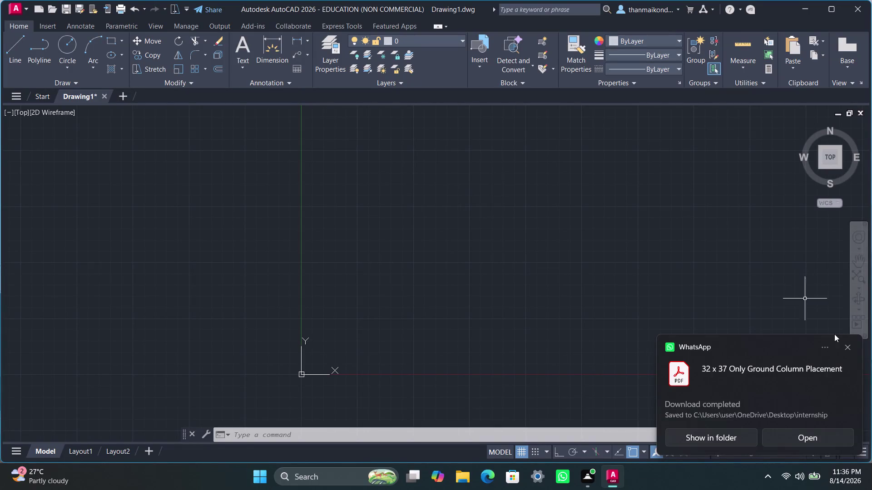
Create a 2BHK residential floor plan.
Dismiss the WhatsApp download notification and begin typing the LINE command.
click(848, 351)
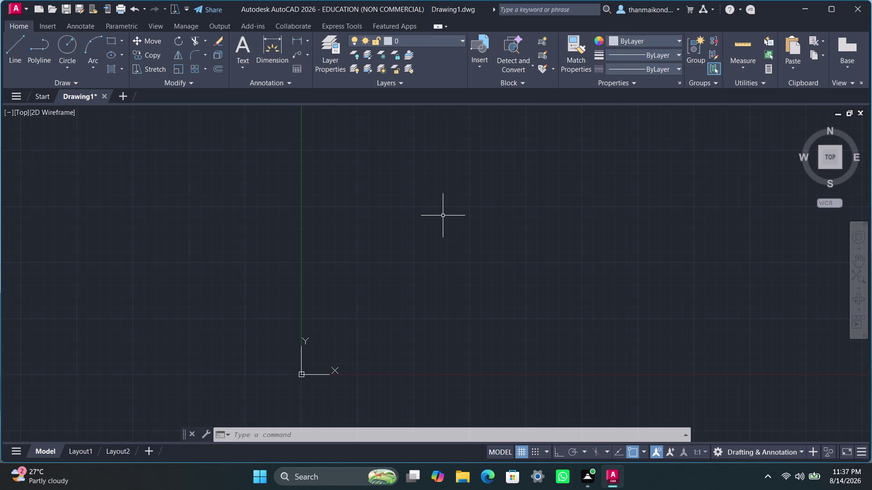
key(l)
click(424, 160)
click(424, 153)
text(li)
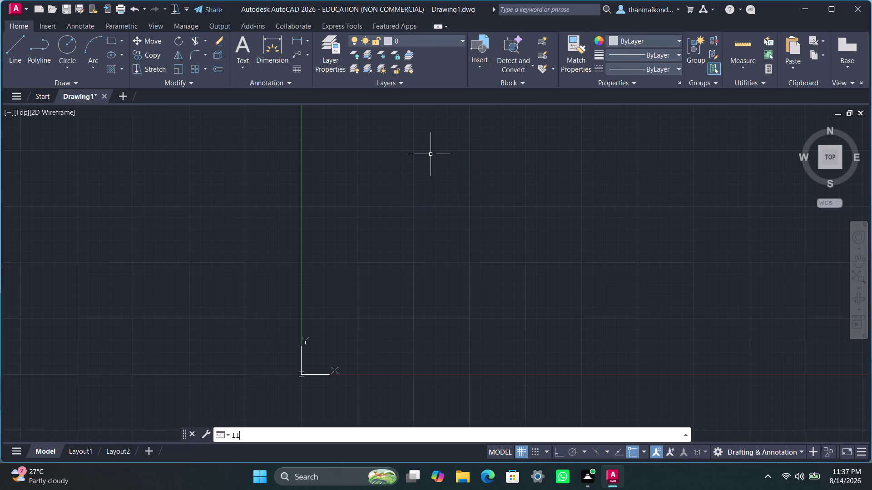
text(ne)
key(Return)
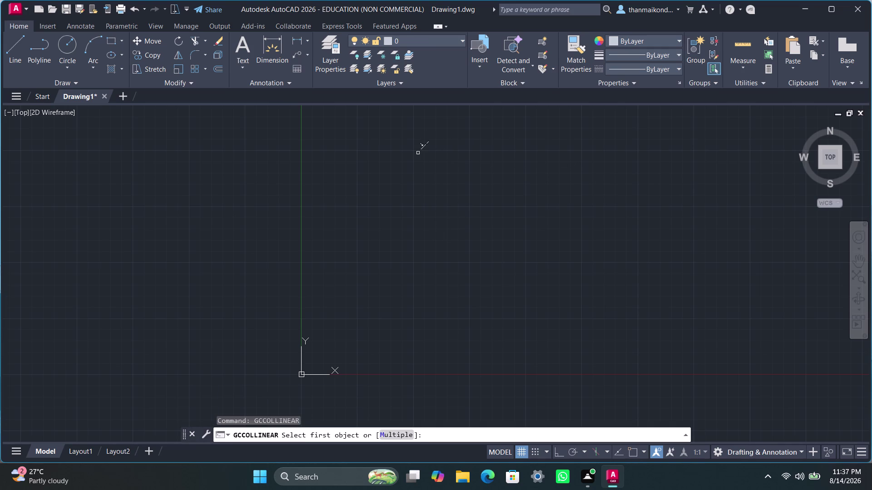
click(417, 153)
key(space)
key(space)
key(Escape)
key(Escape)
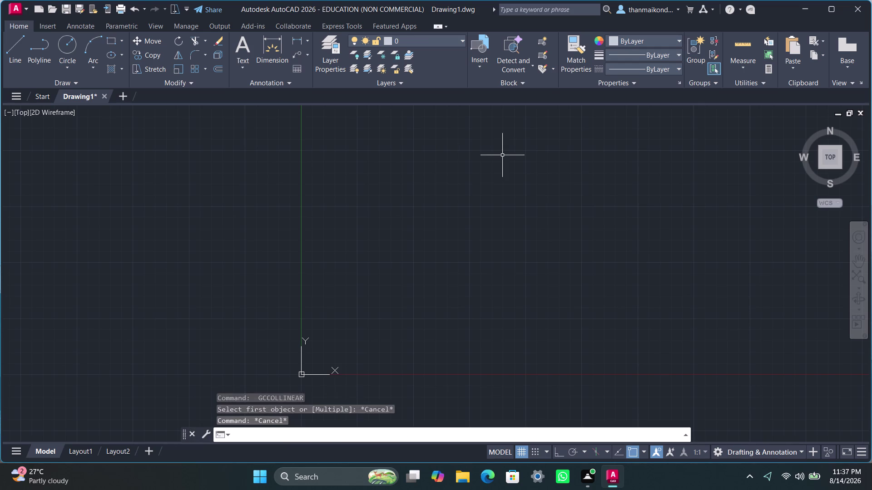
key(Escape)
key(Escape)
key(Escape)
text(lin)
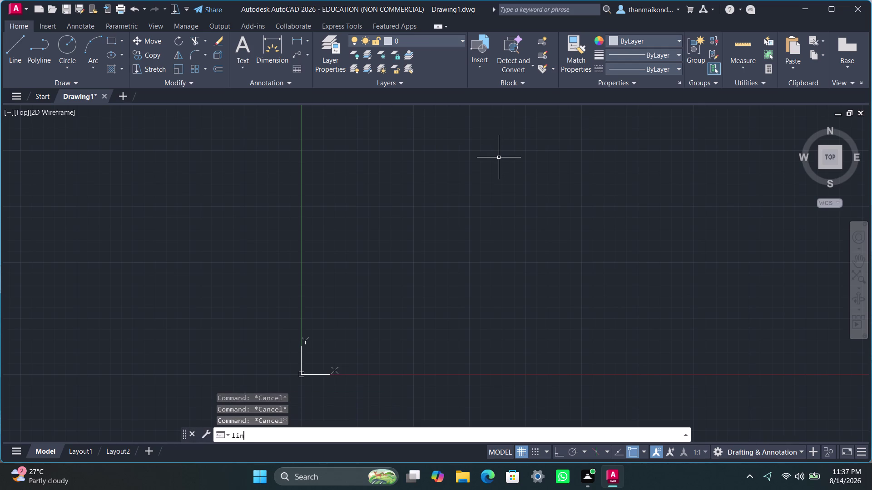
text(e)
key(Return)
click(481, 154)
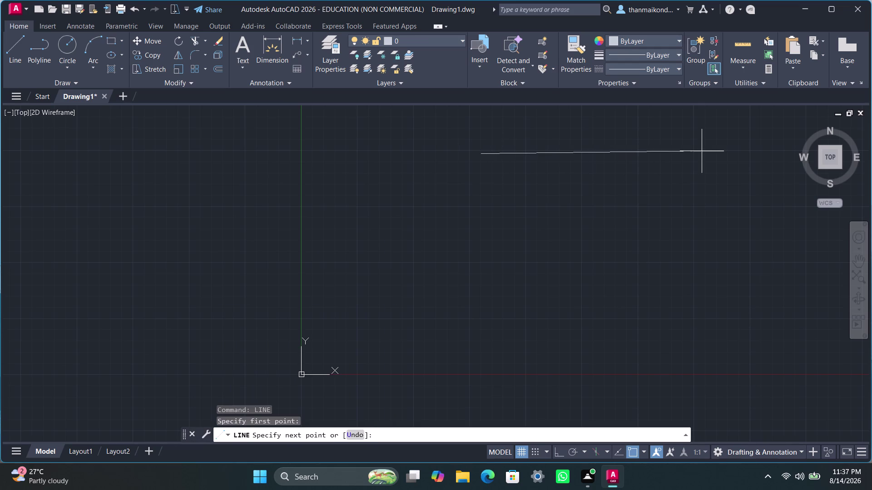
click(559, 451)
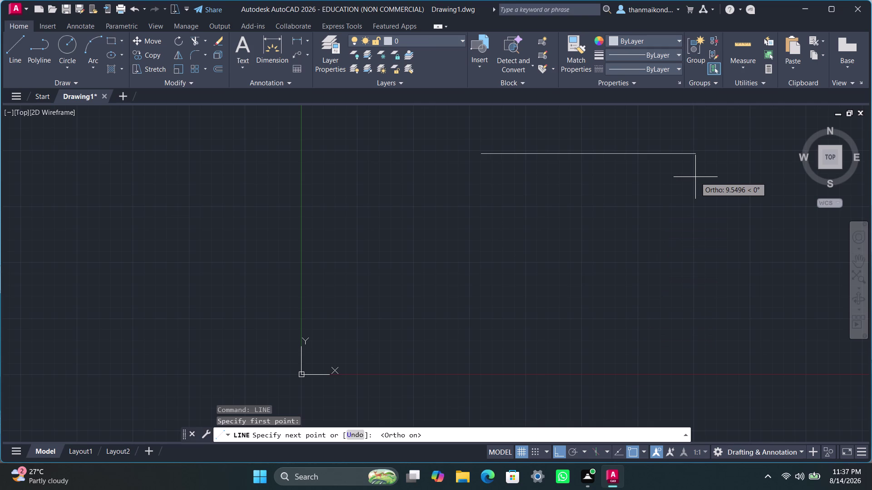
text(37)
key(apostrophe)
key(Return)
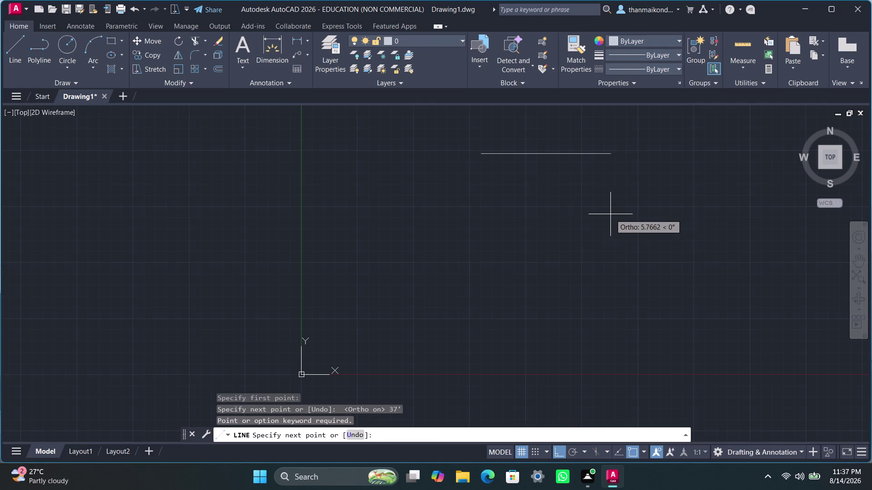
key(Escape)
key(Escape)
key(Escape)
key(Escape)
key(Escape)
text(un)
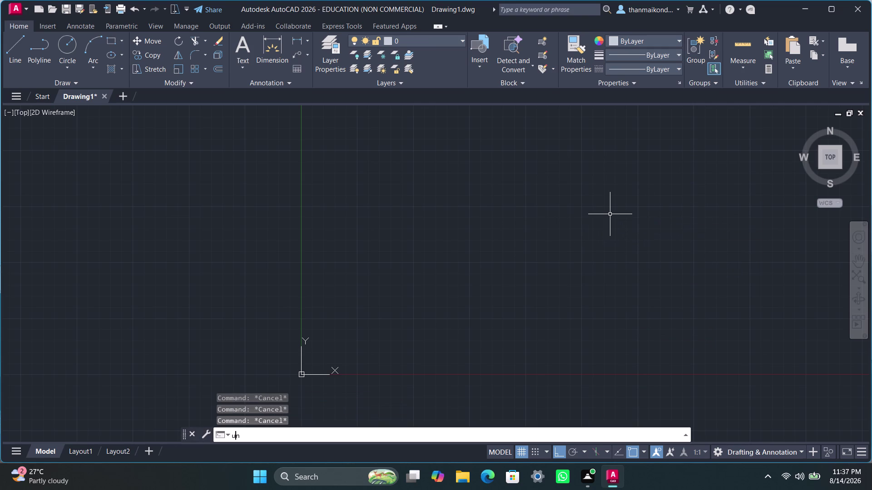
text(it)
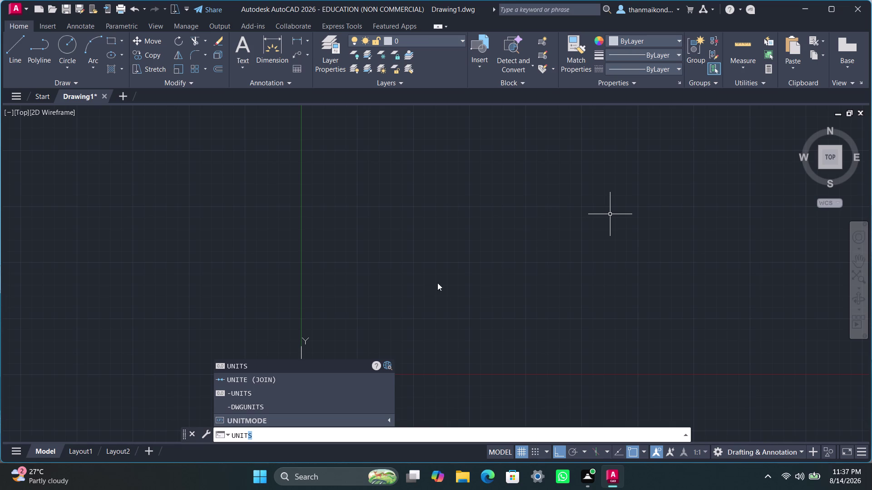
In Drawing Units, set length type to Architectural with 0'-0" precision.
click(258, 367)
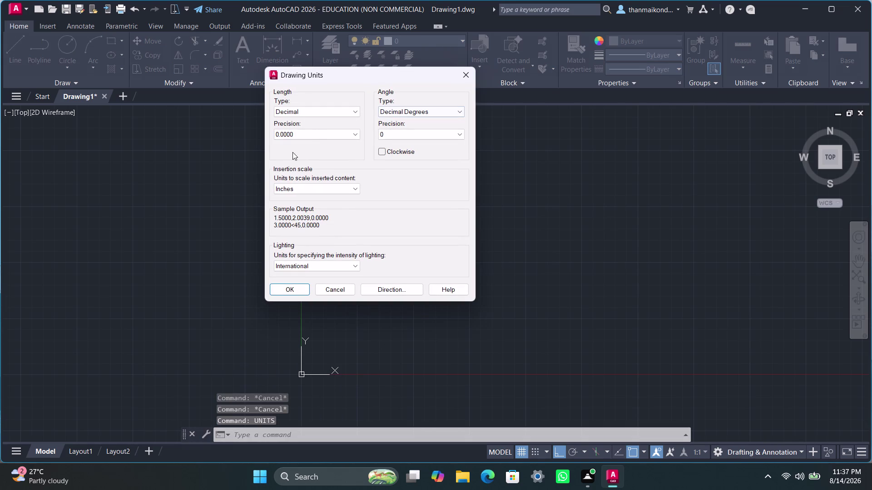
click(339, 112)
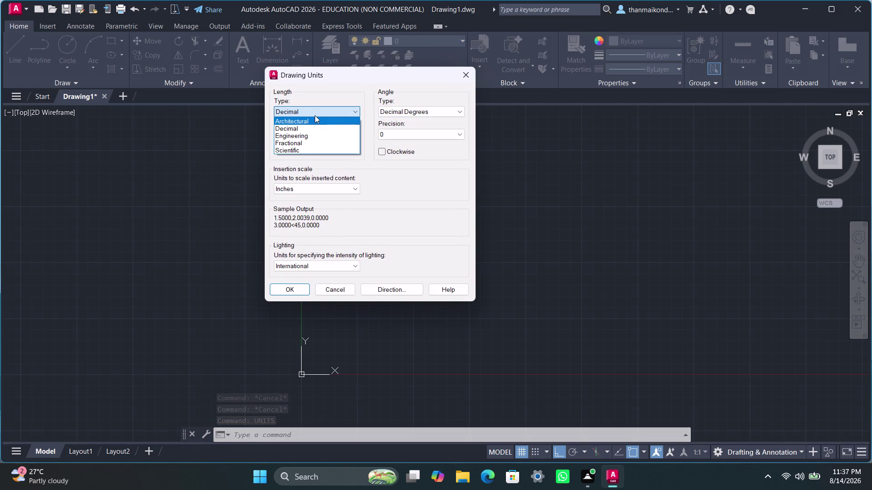
click(316, 121)
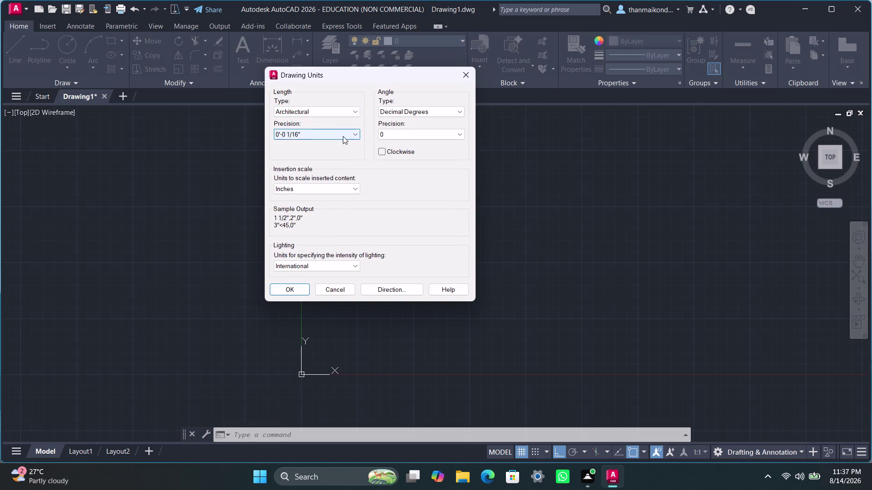
click(346, 132)
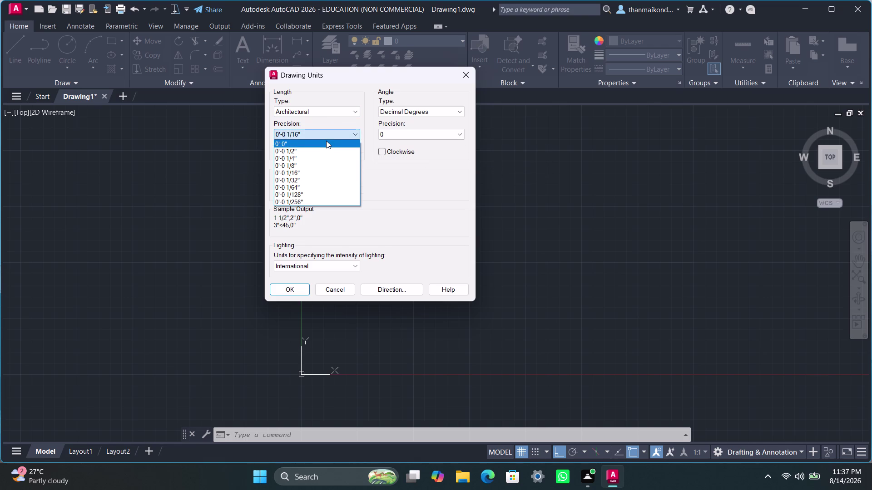
click(326, 140)
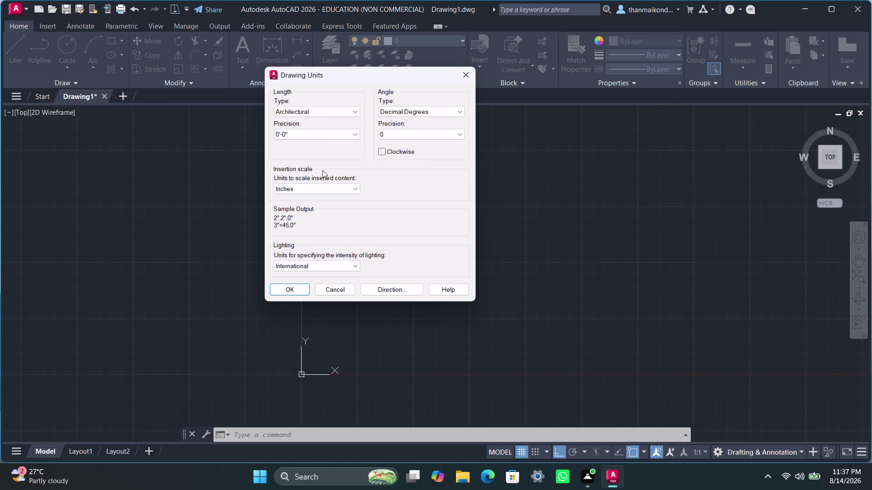
click(341, 113)
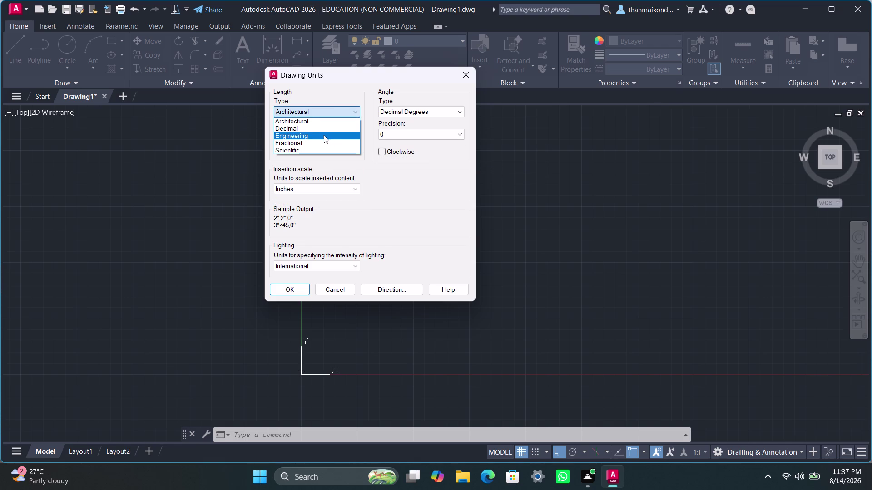
click(323, 135)
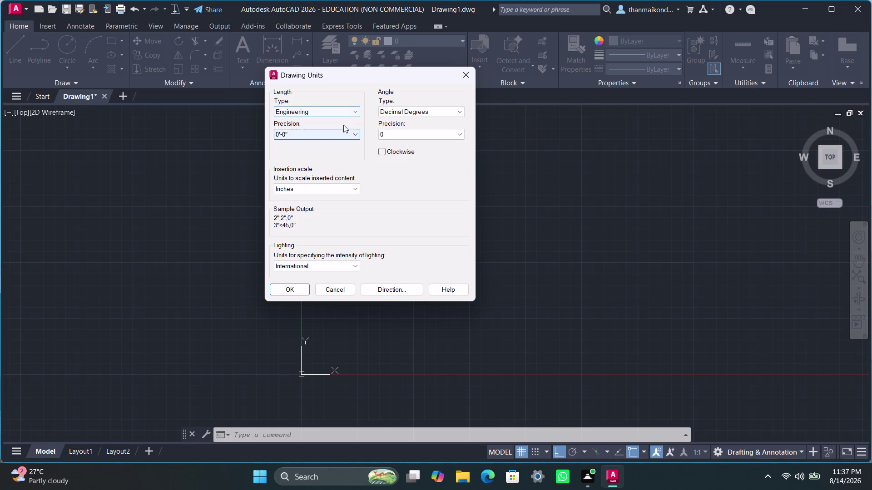
click(346, 115)
click(331, 122)
click(346, 191)
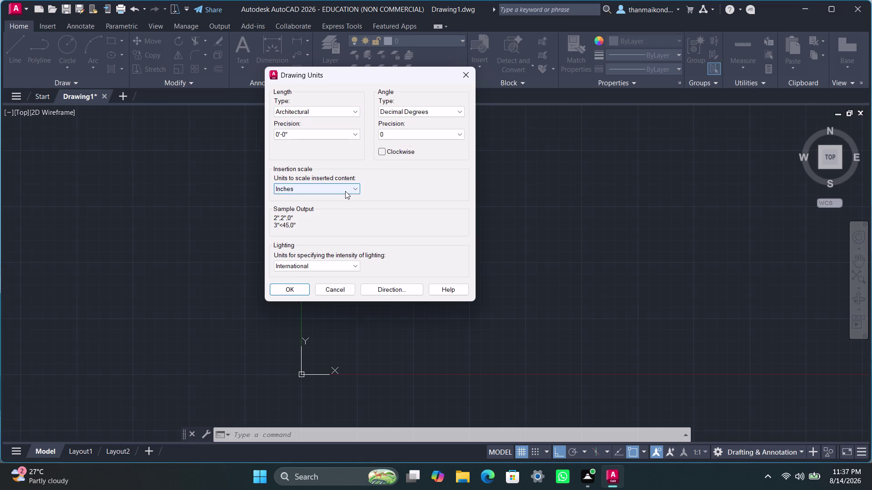
Set insertion scale to Feet and angle precision to 0.0, then apply and confirm.
click(330, 213)
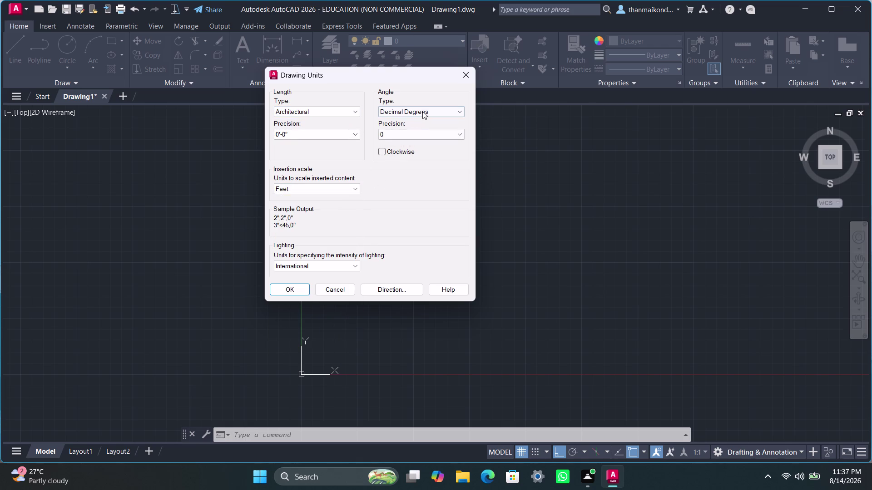
click(422, 111)
click(422, 111)
click(425, 134)
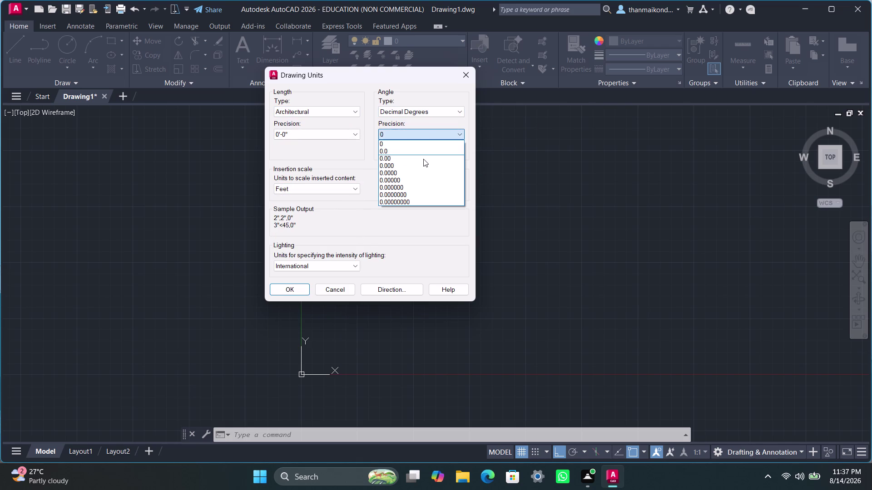
click(421, 154)
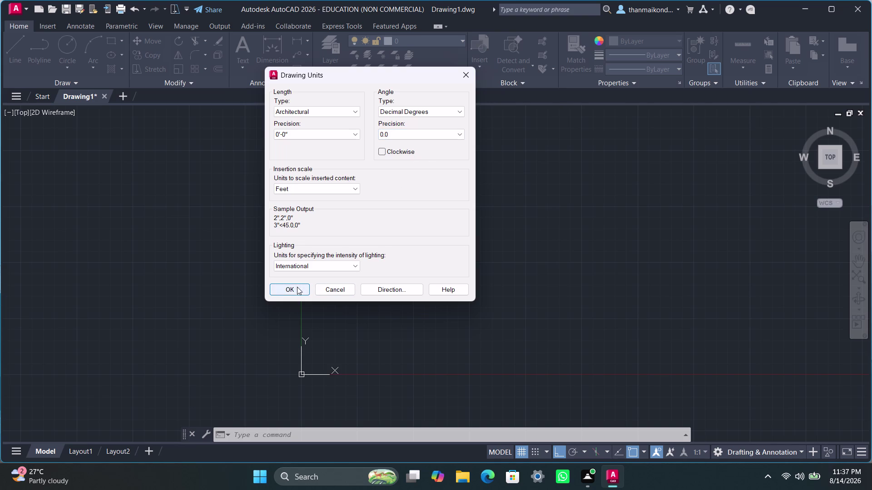
click(296, 288)
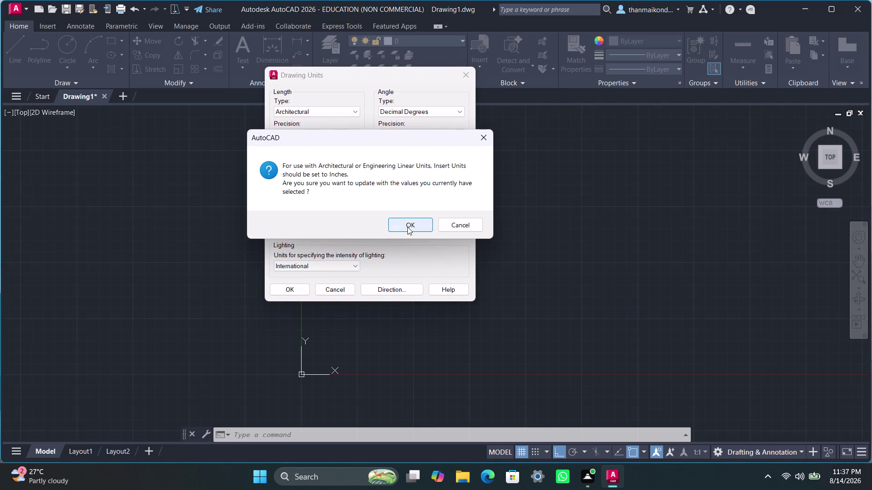
click(407, 227)
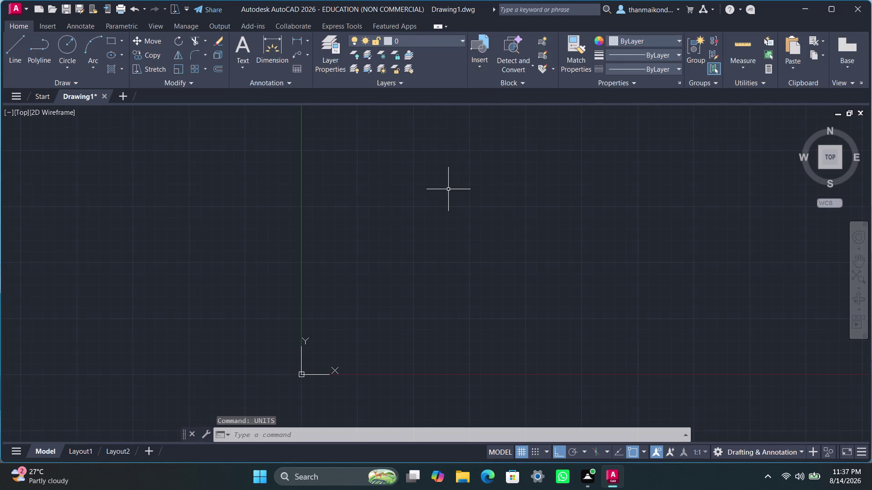
Draw a 37 ft horizontal line from a picked start point.
key(l)
key(i)
text(ne)
key(Return)
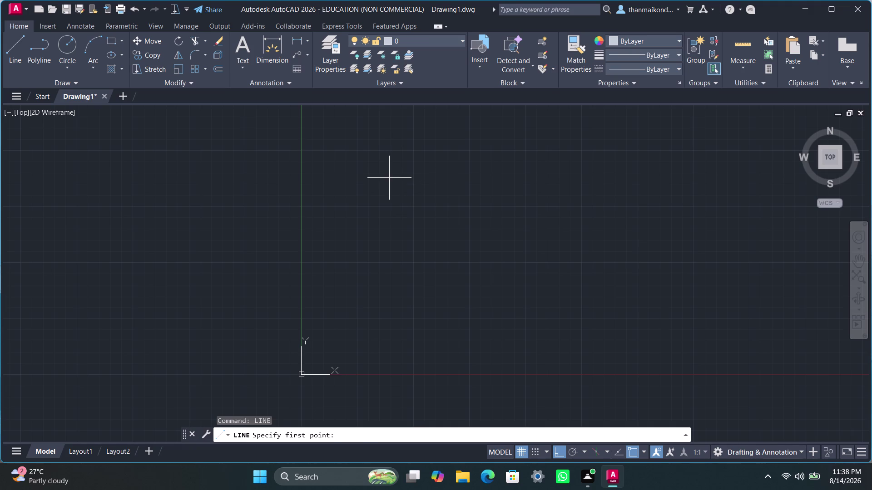
click(389, 178)
text(3)
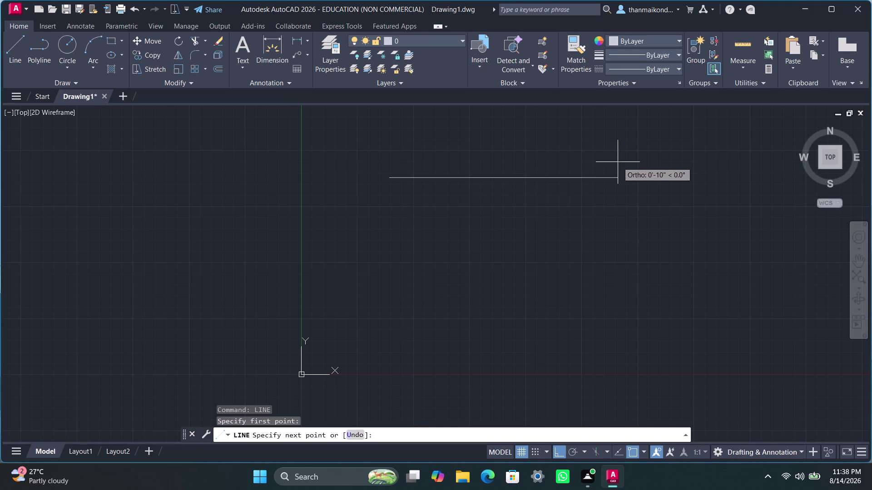
text(7)
key(apostrophe)
key(Return)
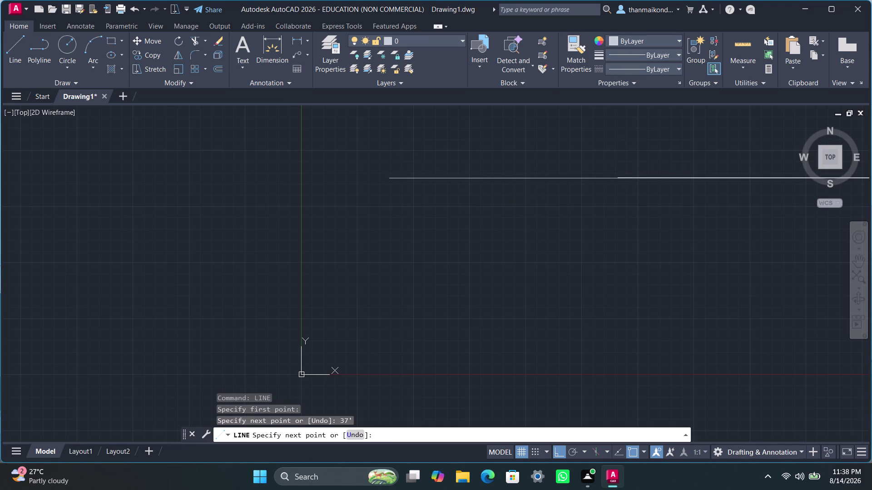
Orbit and zoom around the line, restoring the Top plan view with the ViewCube.
scroll(down, 3)
scroll(down, 3)
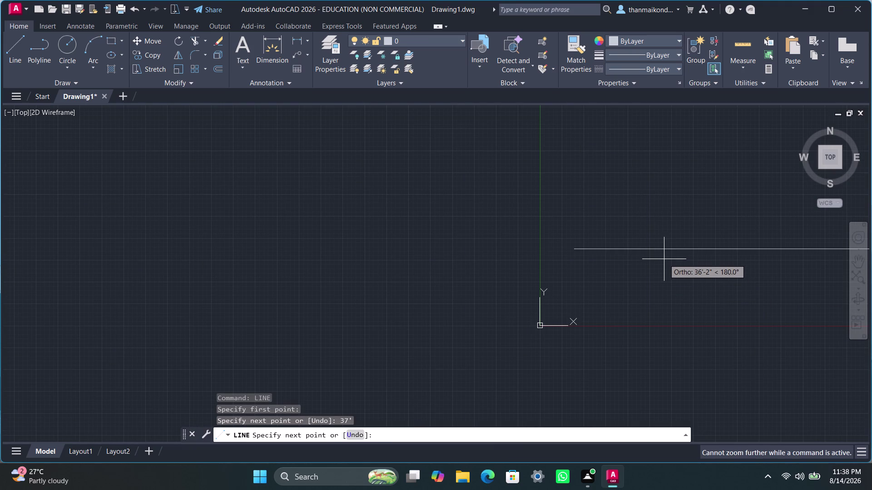
scroll(down, 3)
scroll(down, 3)
middle_drag(651, 262, 522, 266)
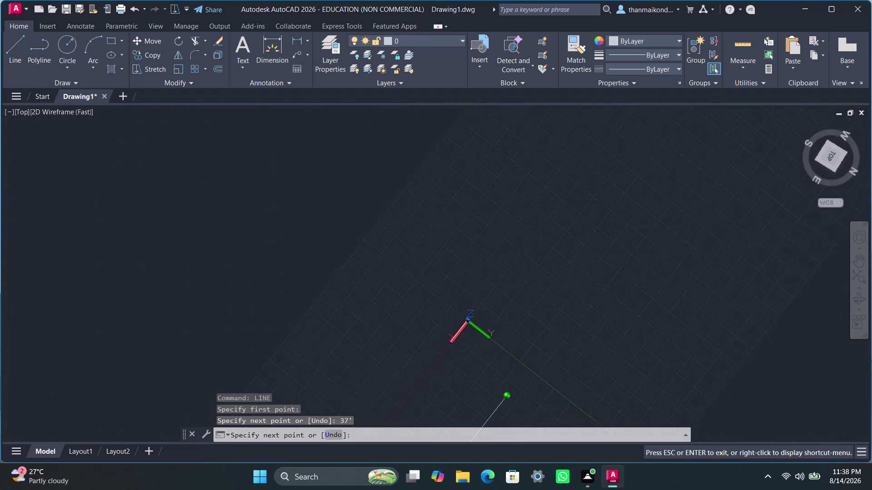
middle_drag(522, 265, 714, 281)
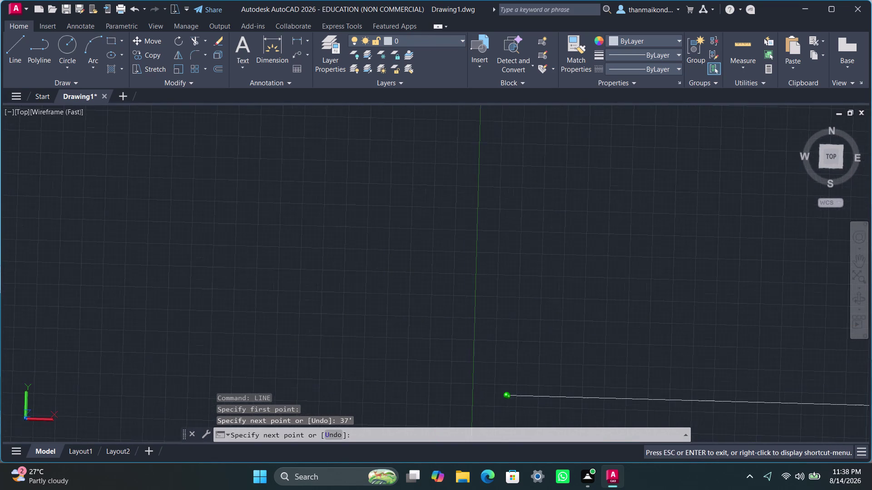
middle_drag(713, 281, 717, 275)
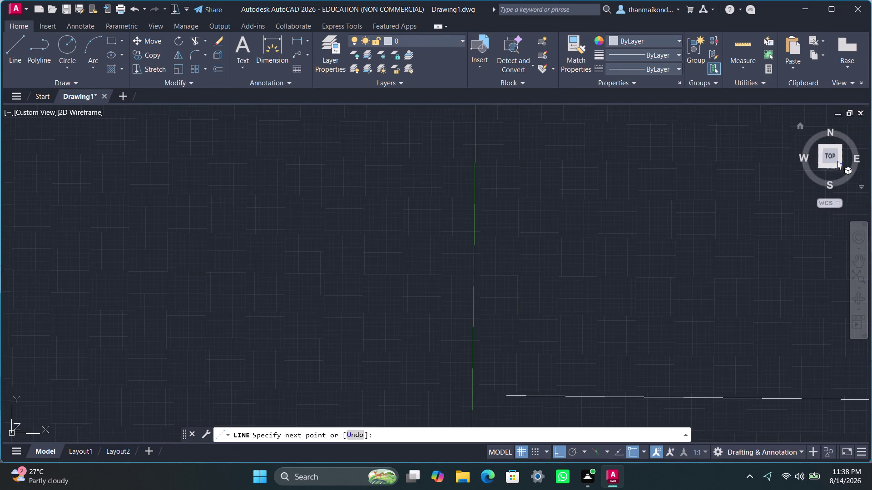
click(832, 159)
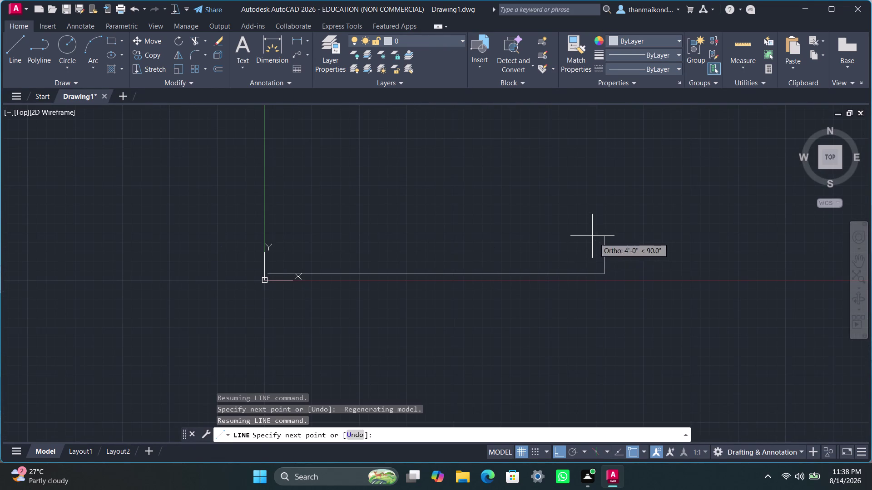
scroll(up, 3)
scroll(up, 3)
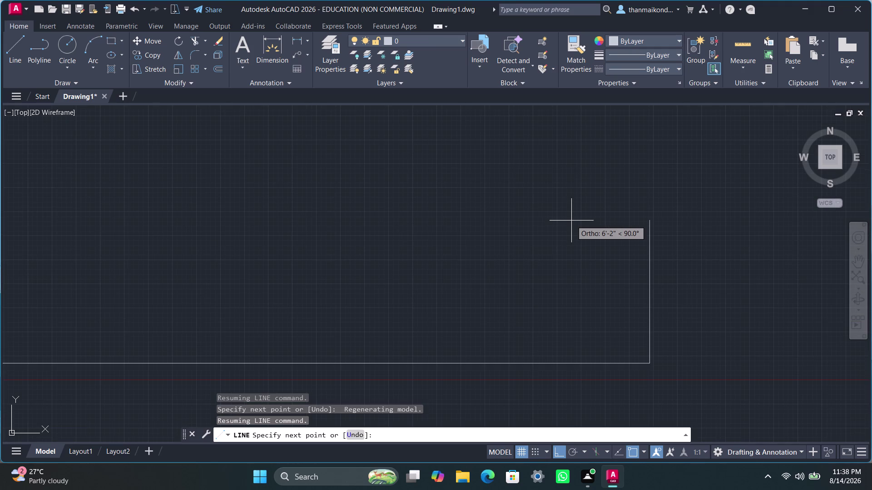
scroll(down, 3)
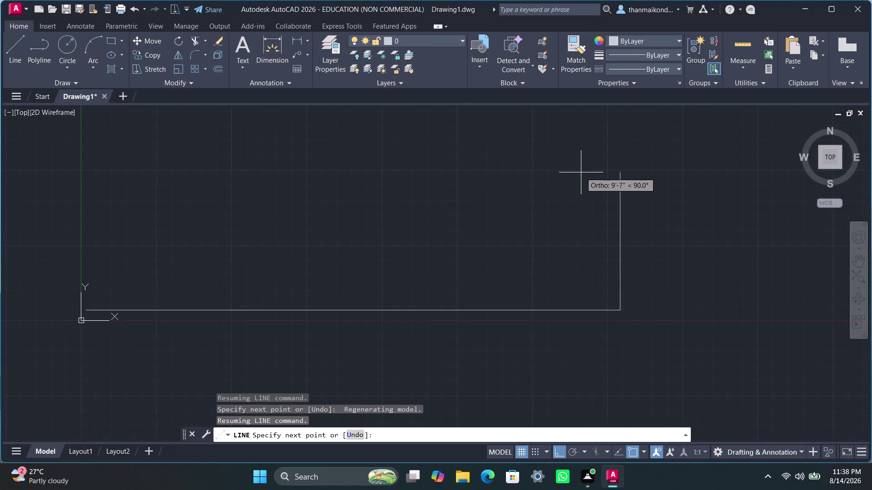
scroll(down, 3)
middle_drag(580, 174, 580, 175)
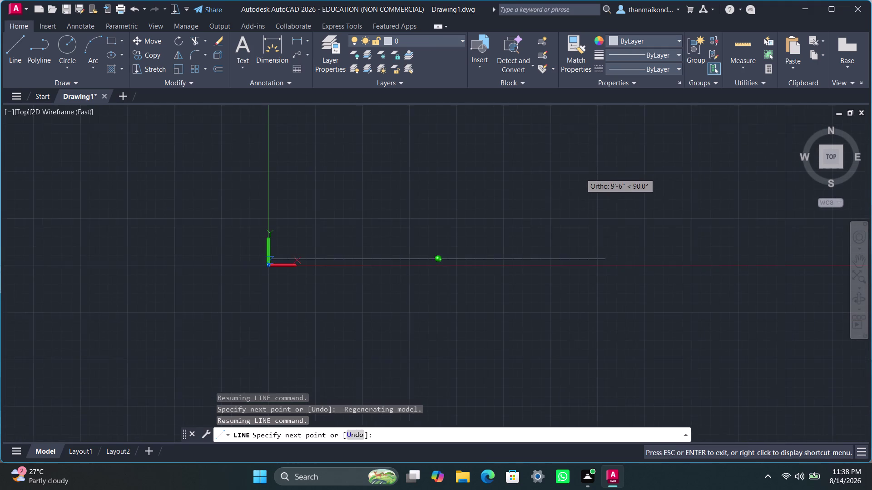
middle_drag(581, 175, 592, 179)
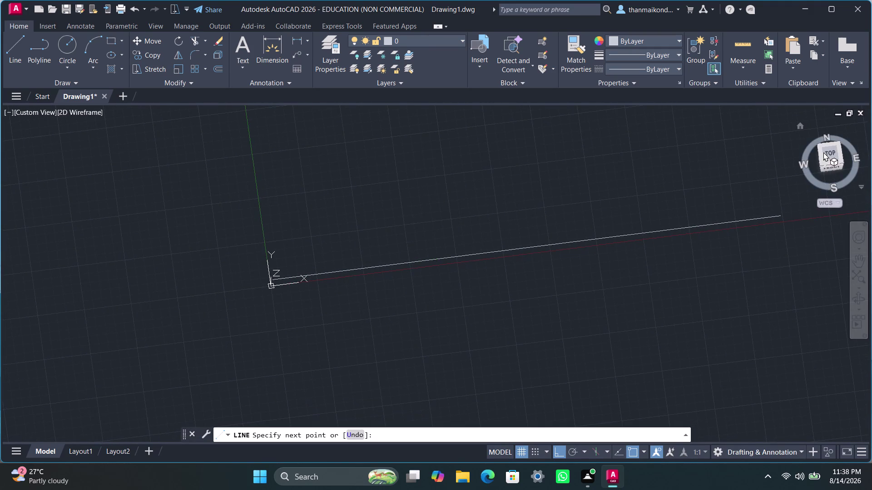
click(830, 153)
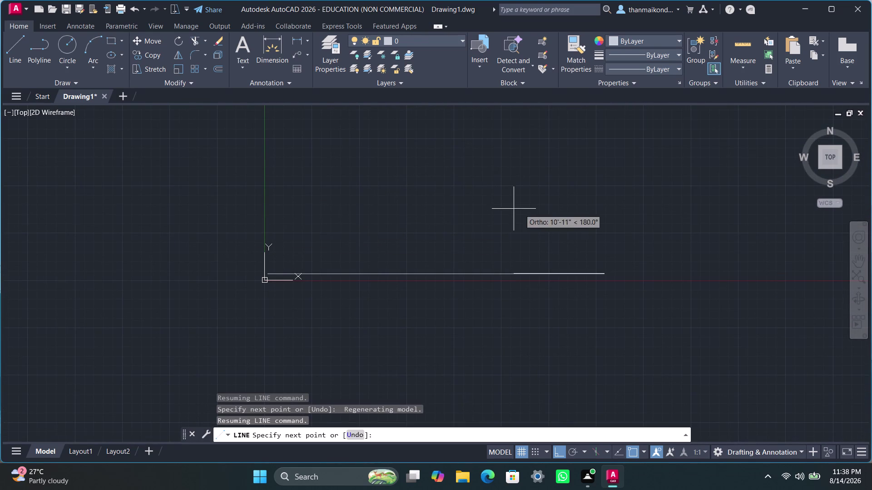
scroll(up, 3)
scroll(up, 3)
scroll(down, 3)
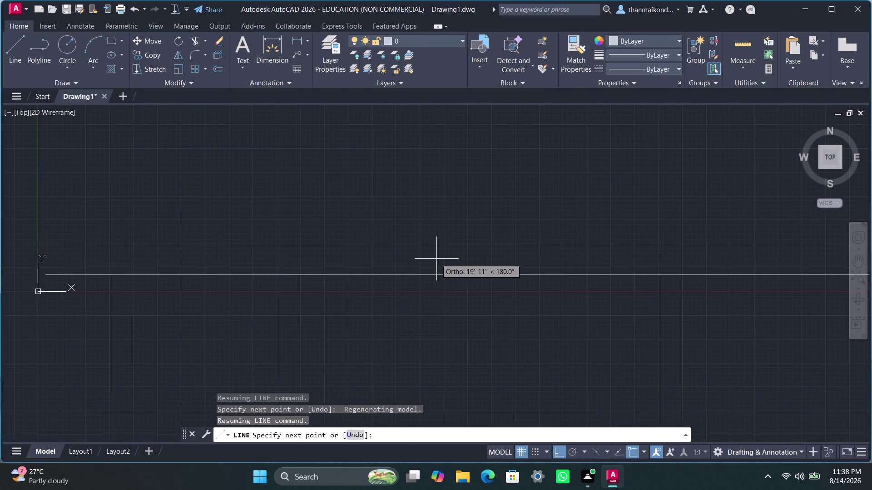
scroll(down, 3)
Try a misspelled limits entry and a line at 0,0, then undo and cancel.
key(space)
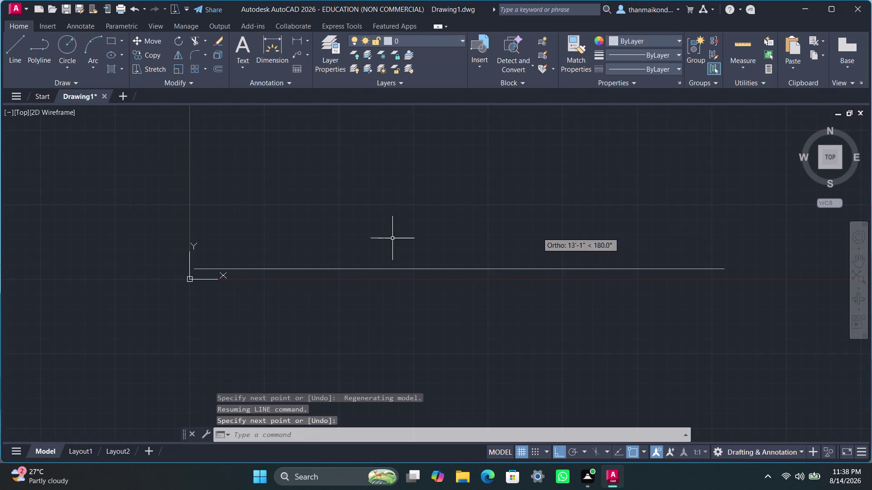
key(space)
text(l)
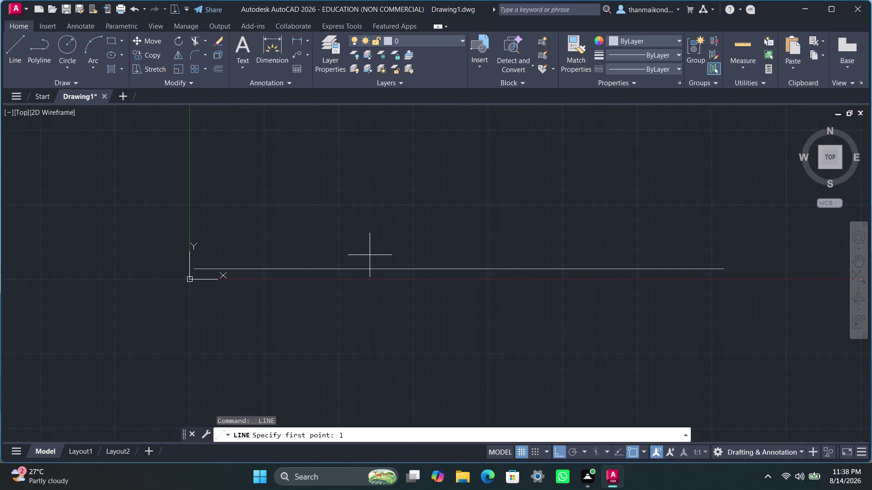
text(im)
text(ts)
key(Return)
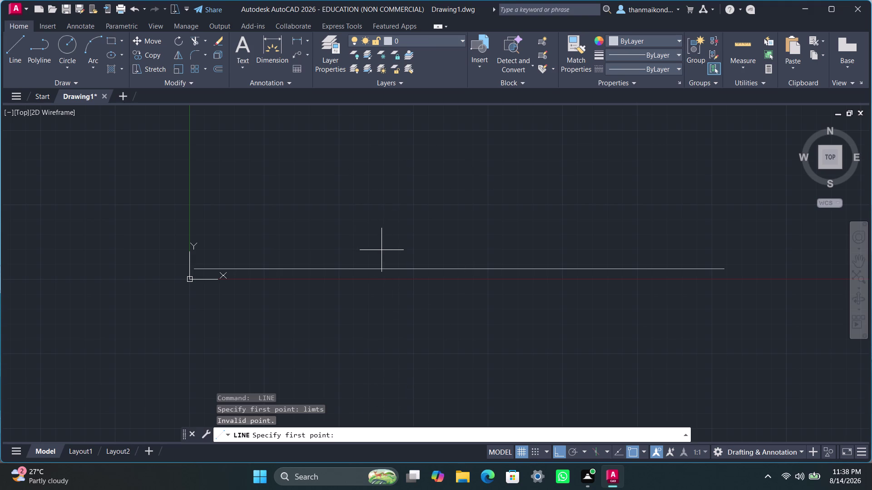
key(0)
text(,0)
key(Return)
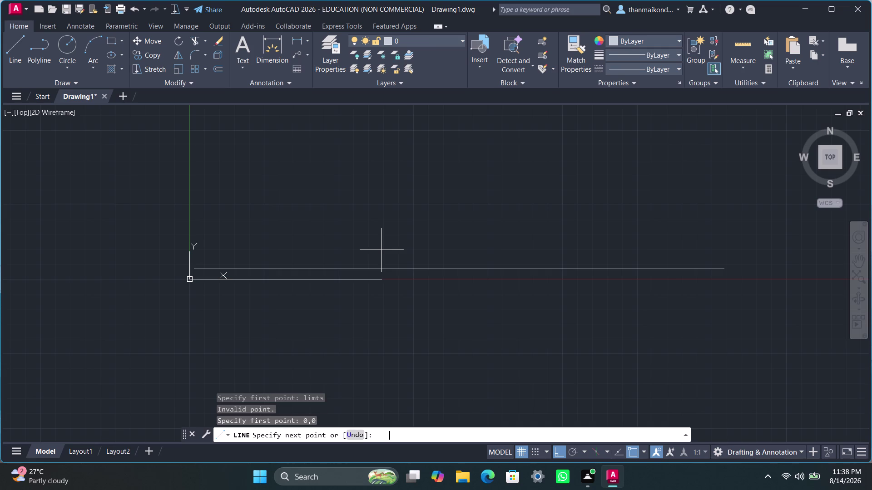
key(ctrl+z)
key(ctrl+z)
key(ctrl+z)
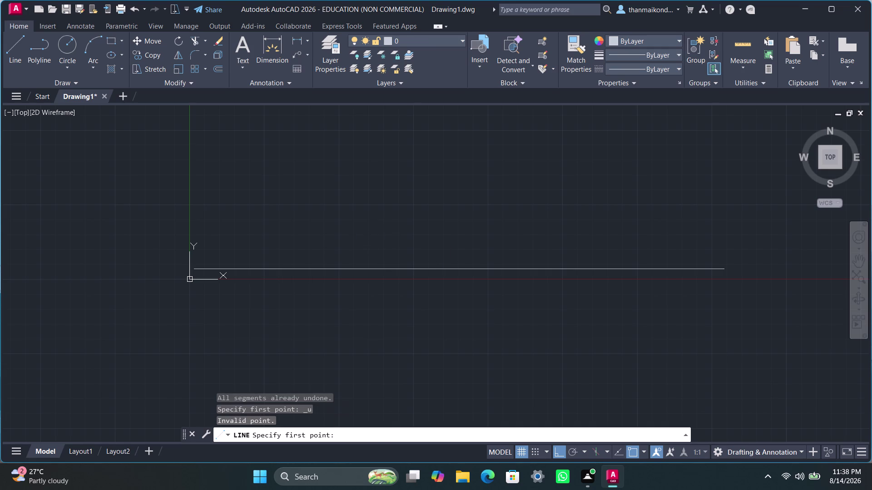
key(ctrl+z)
key(ctrl+z)
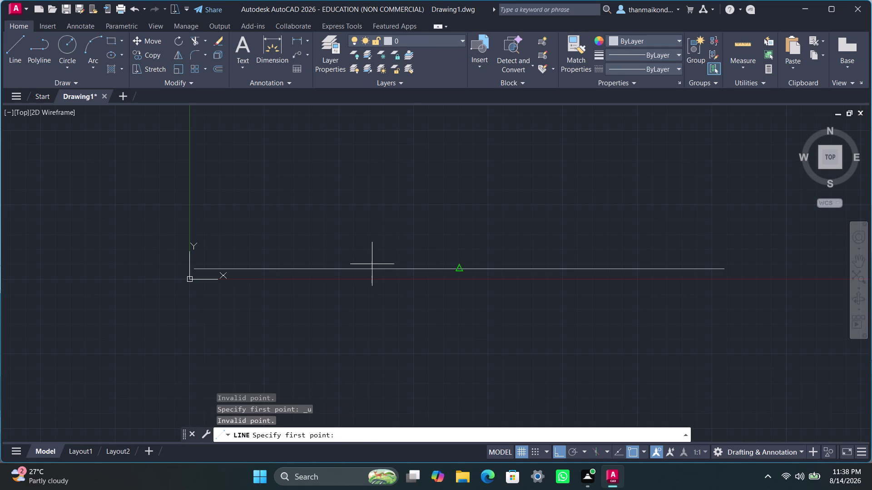
key(space)
key(space)
key(space)
key(space)
key(space)
key(Escape)
key(Escape)
key(Escape)
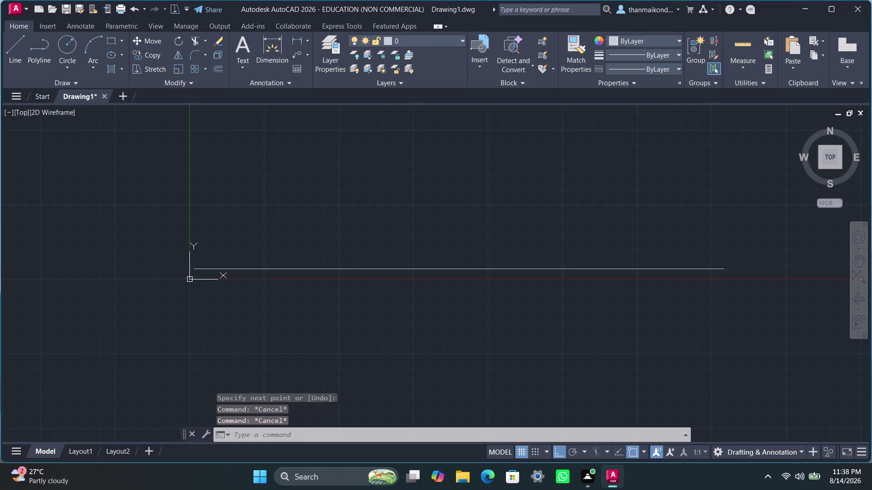
key(Escape)
key(Escape)
key(Escape)
key(Escape)
key(Escape)
Cancel the stray line command, then select and delete the horizontal line.
key(space)
click(334, 270)
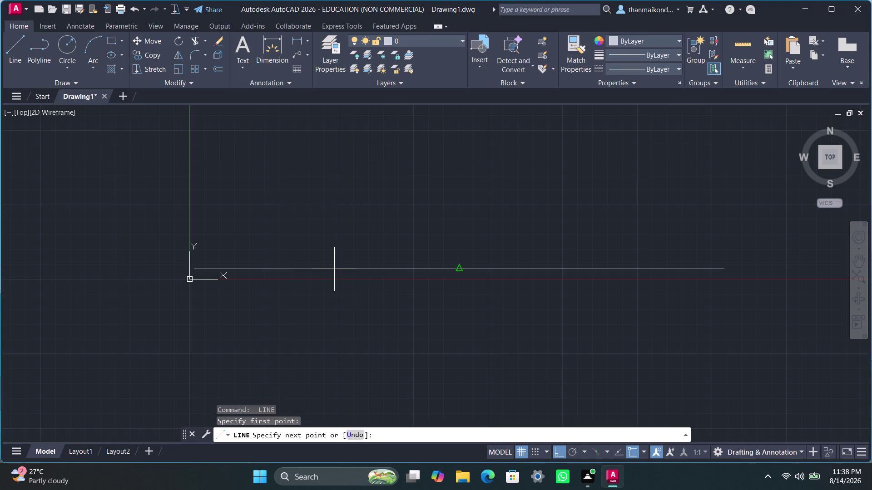
key(space)
key(space)
key(space)
key(space)
key(space)
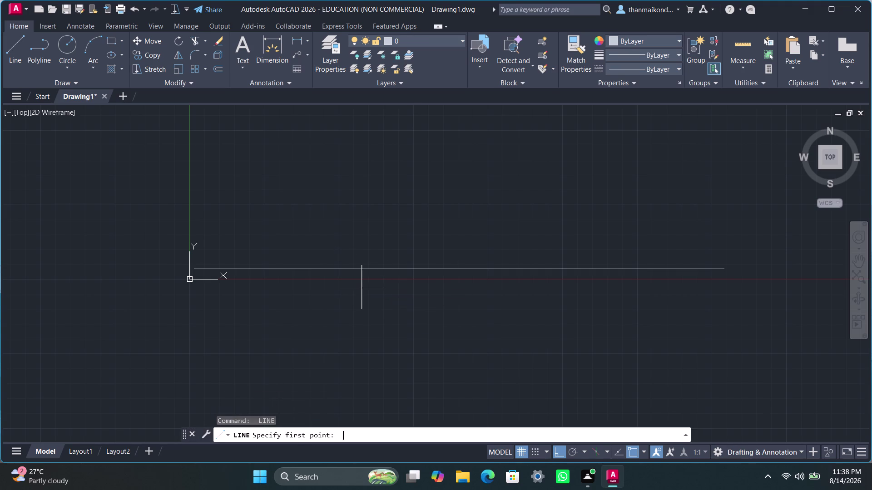
key(Escape)
key(Escape)
key(Escape)
key(Escape)
key(Escape)
key(Escape)
key(Escape)
key(Escape)
click(351, 268)
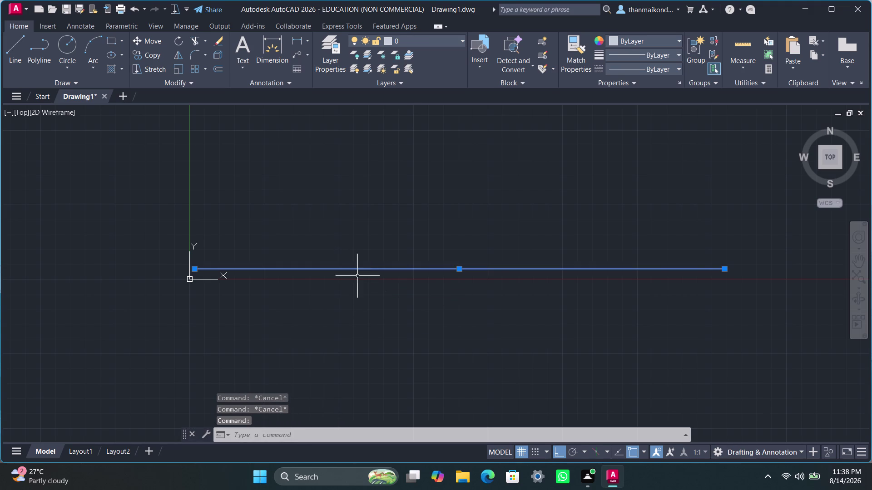
key(Delete)
Set the drawing limits' lower-left corner to 0,0 and pan the origin toward lower left.
text(li)
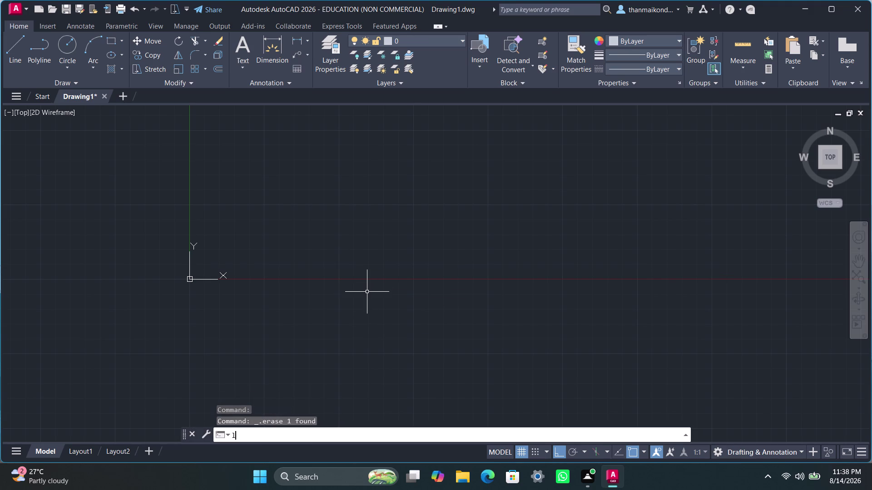
text(mi)
click(231, 404)
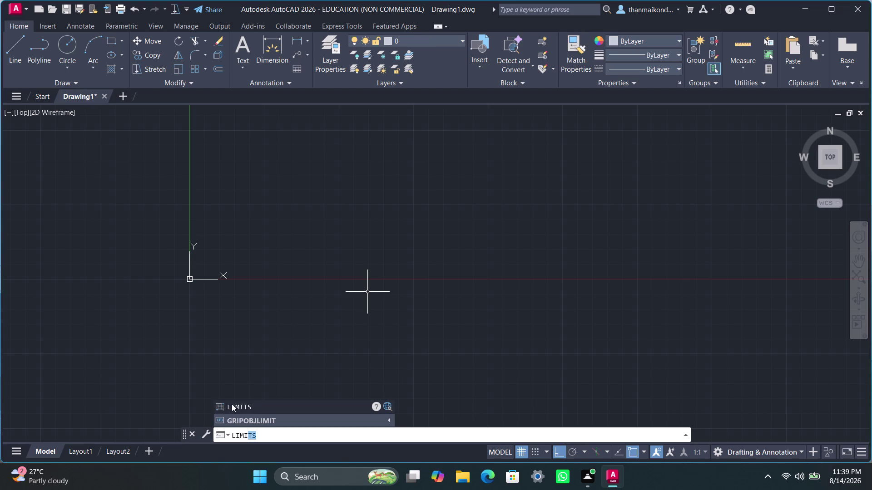
text(0.)
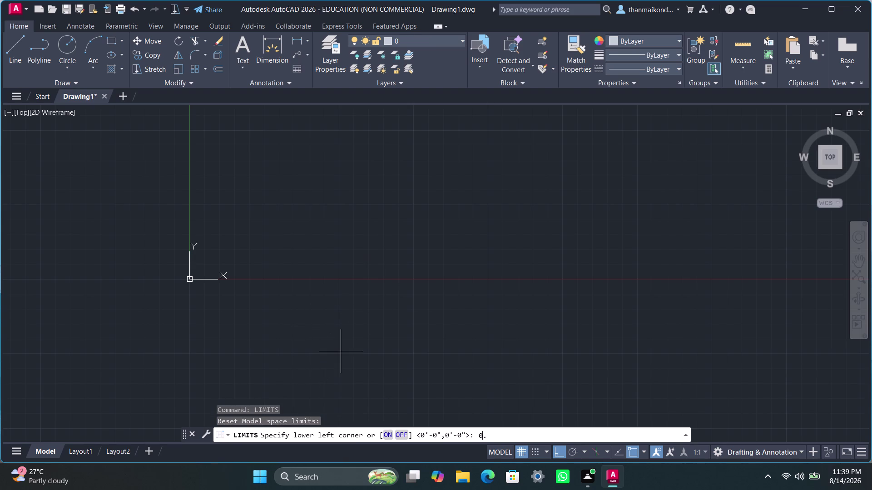
key(BackSpace)
text(,0)
key(Return)
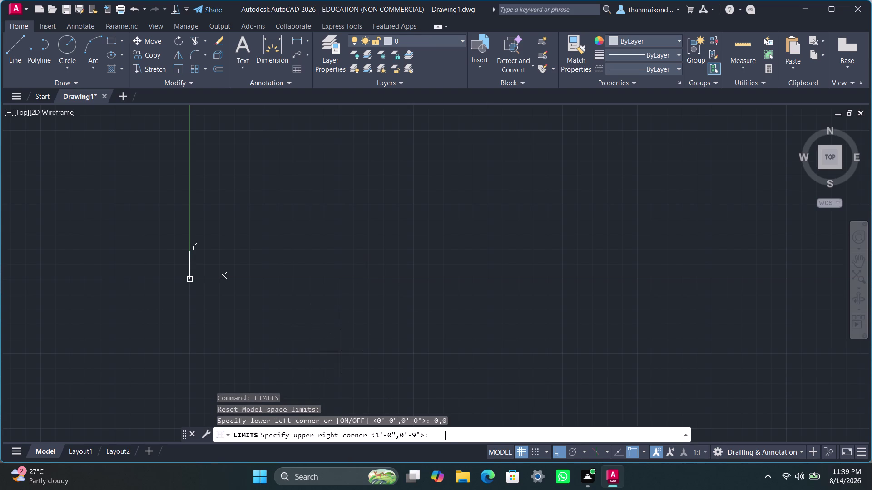
scroll(down, 3)
middle_drag(349, 243, 337, 262)
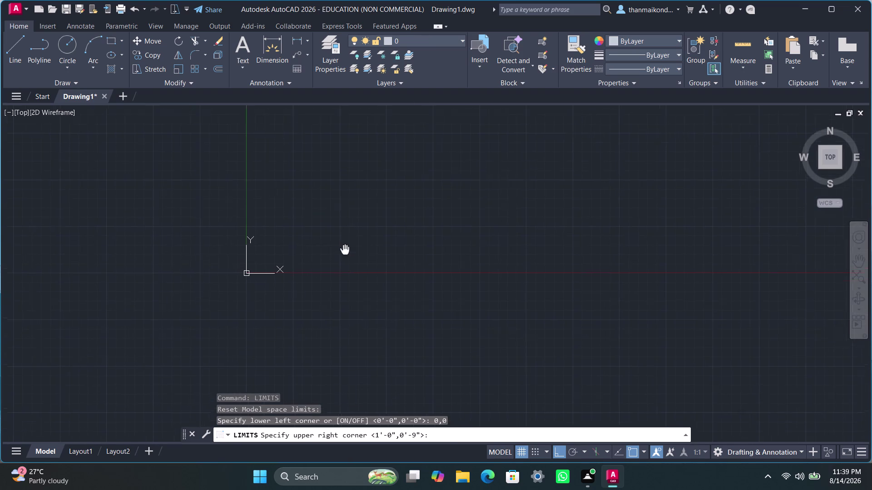
middle_drag(337, 261, 186, 388)
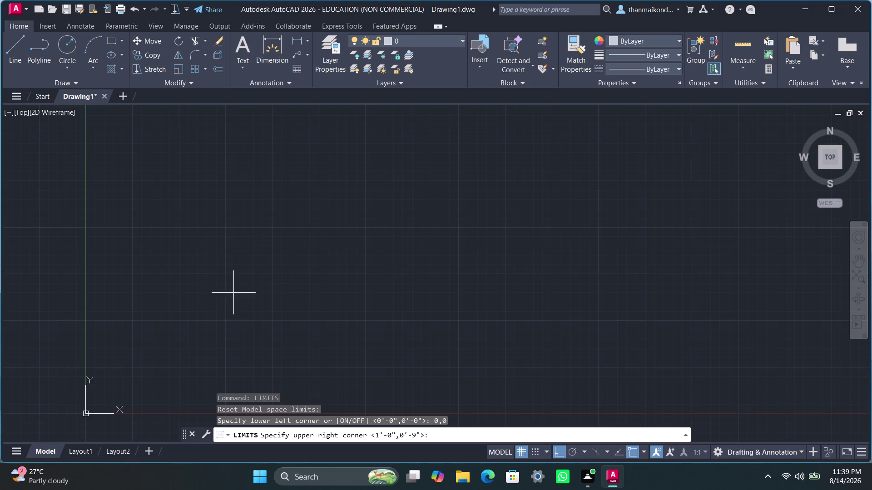
middle_drag(233, 293, 208, 299)
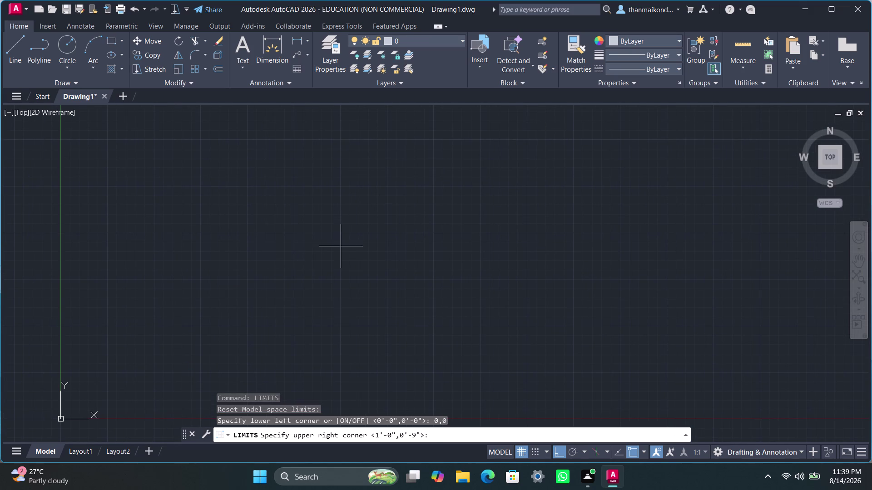
Enter LINE at the upper-right limits prompt, then cancel the limits attempt with Esc.
key(l)
key(i)
text(ne)
key(Return)
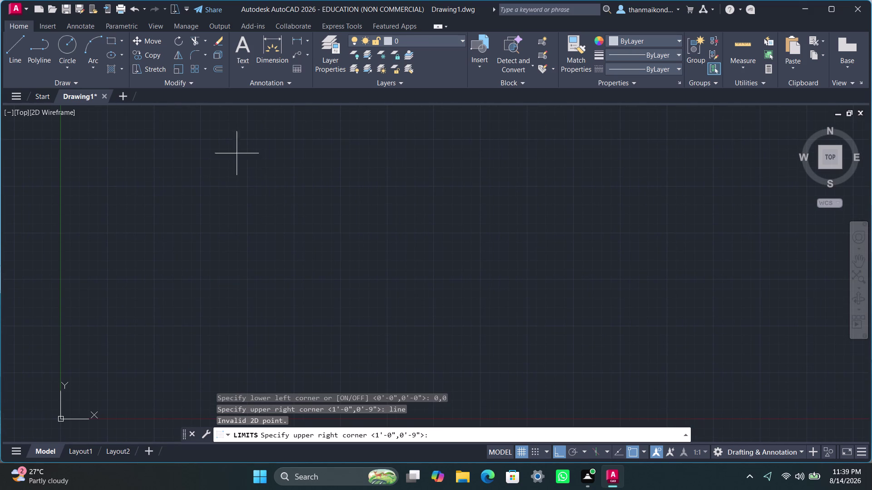
click(247, 128)
click(238, 133)
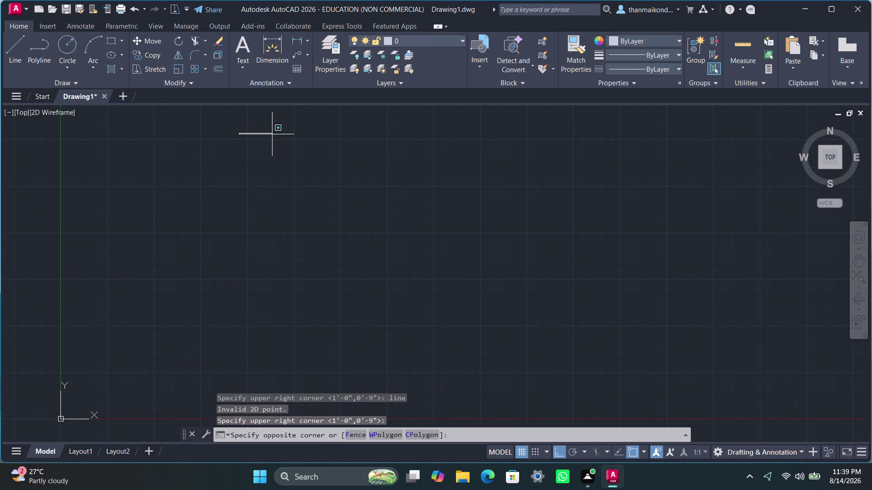
click(236, 135)
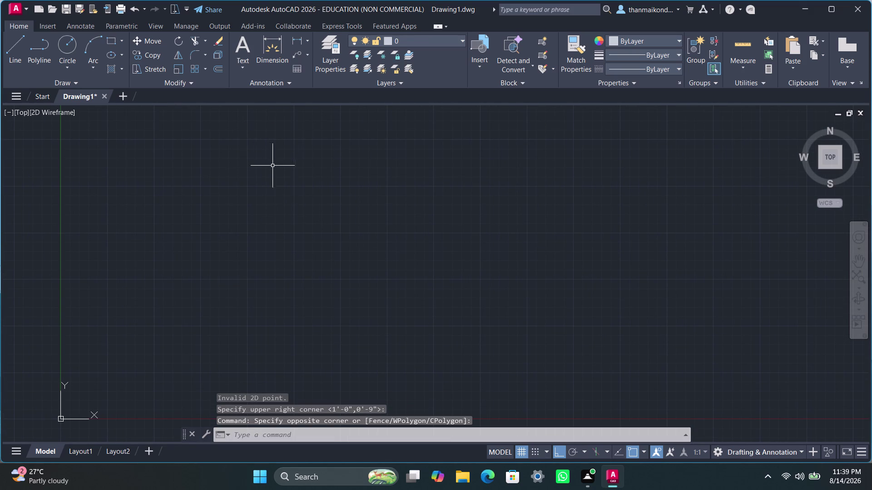
key(Escape)
key(Escape)
key(Escape)
key(Escape)
Start a fresh LINE command awaiting its first point.
key(l)
key(i)
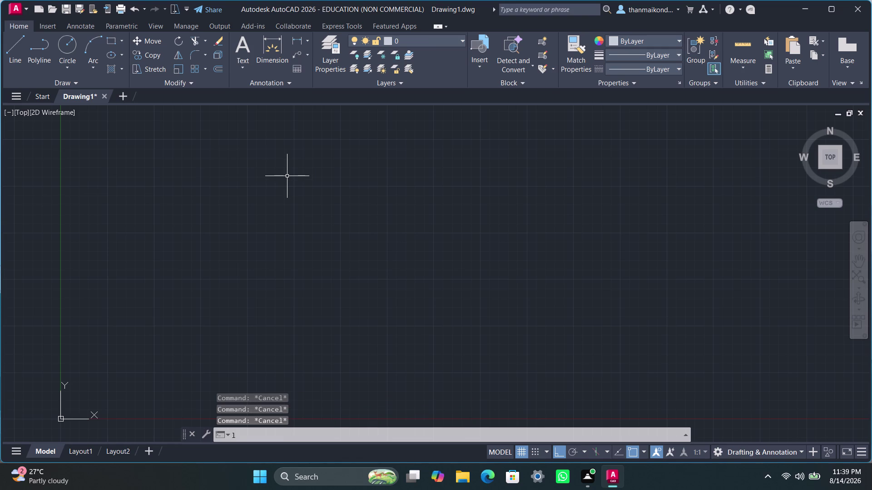
key(n)
key(e)
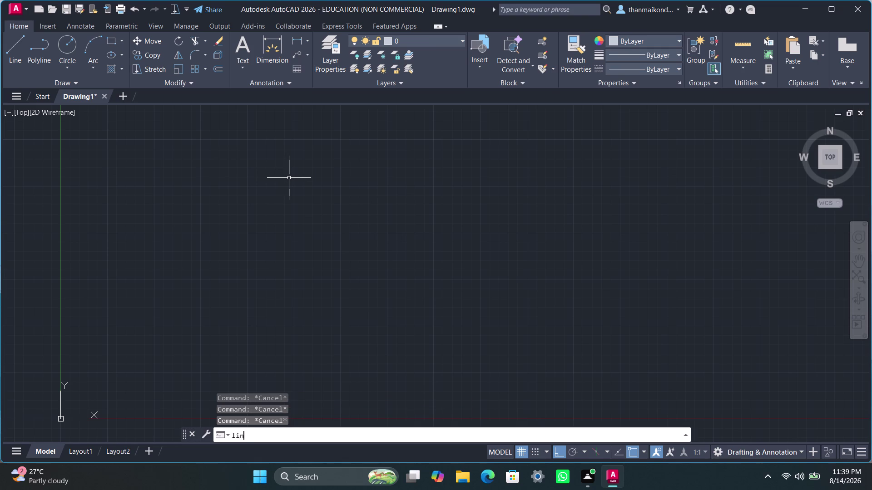
key(Return)
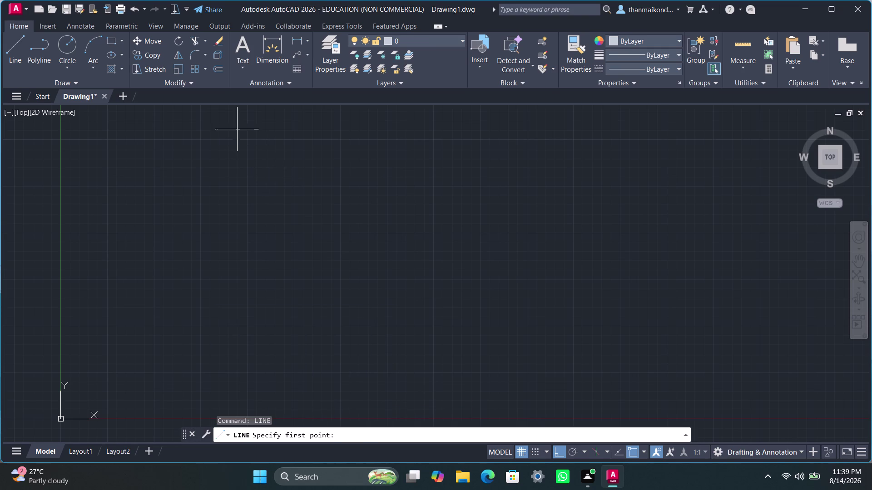
Draw the 37 ft top edge and 32 ft right edge from a top-left corner.
click(235, 124)
text(3)
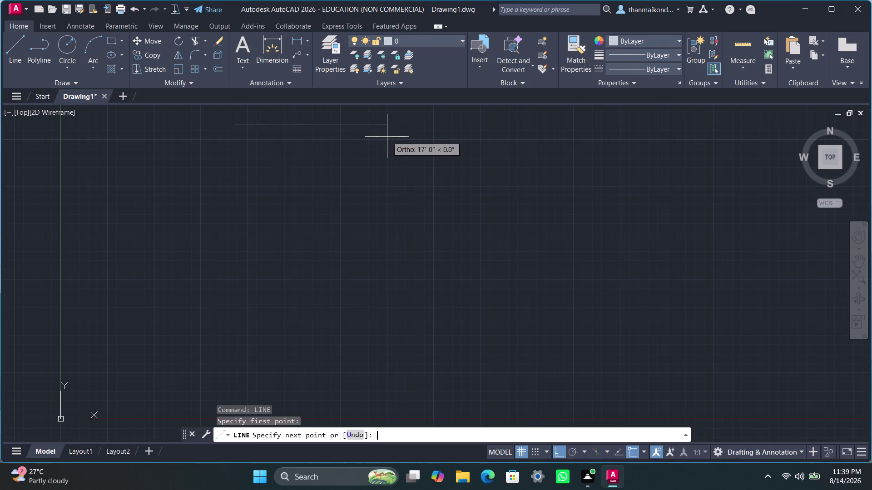
text(7')
key(Return)
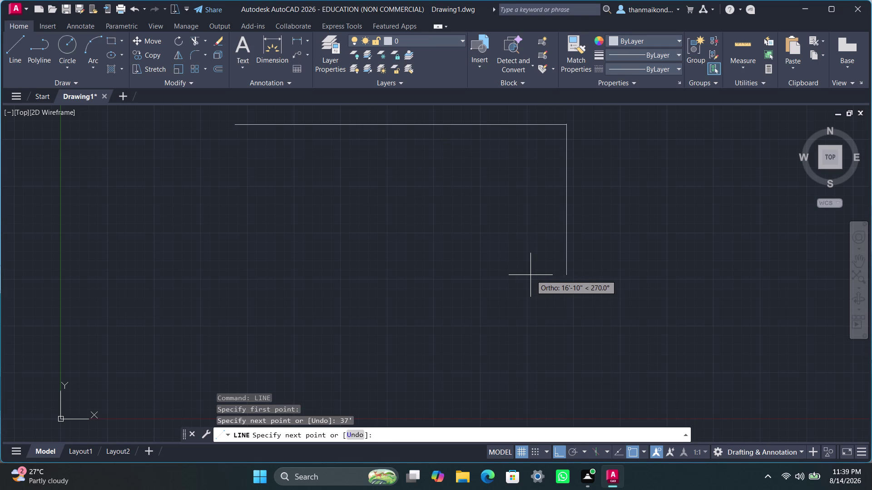
text(32)
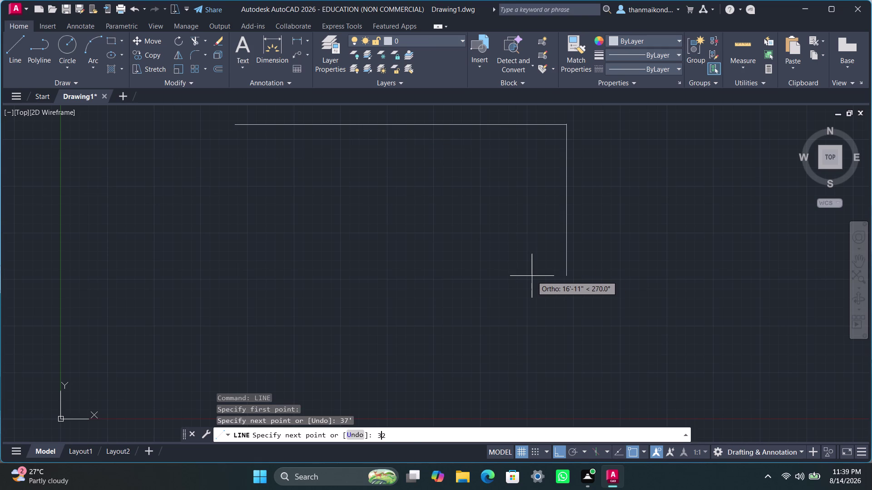
text(')
key(Return)
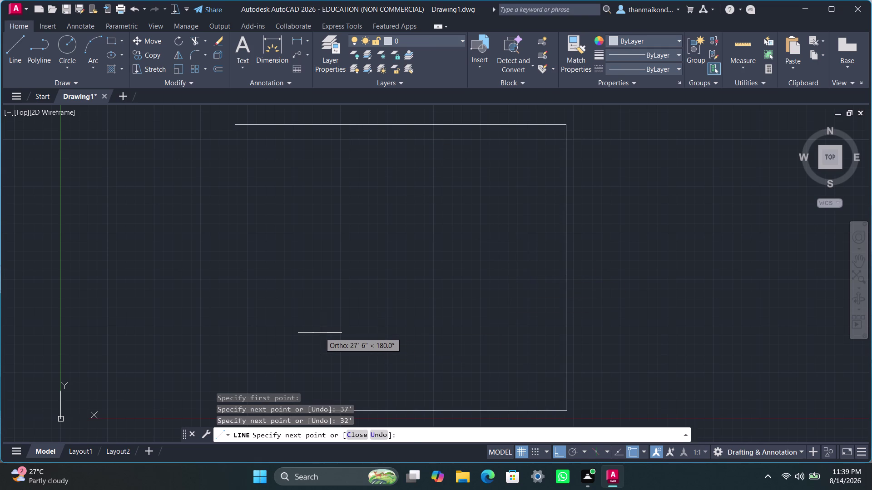
Draw the 37 ft bottom and 32 ft left edges to close the outline.
text(37)
key(apostrophe)
key(Return)
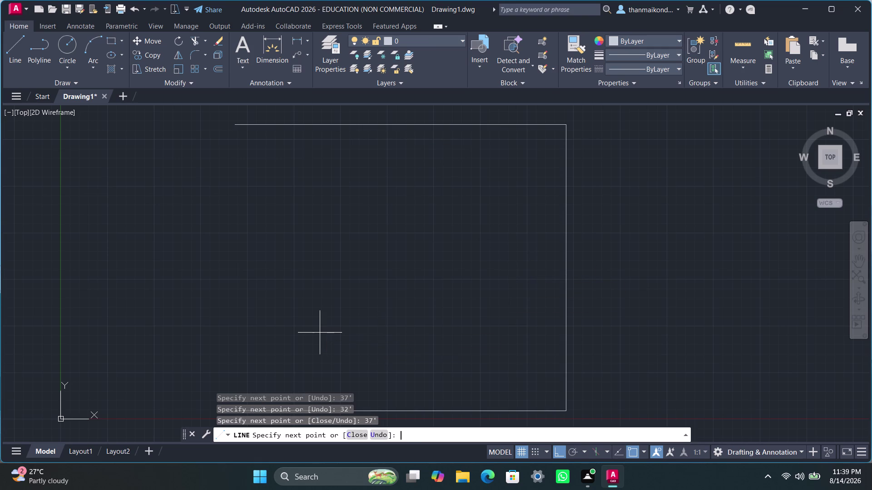
text(32')
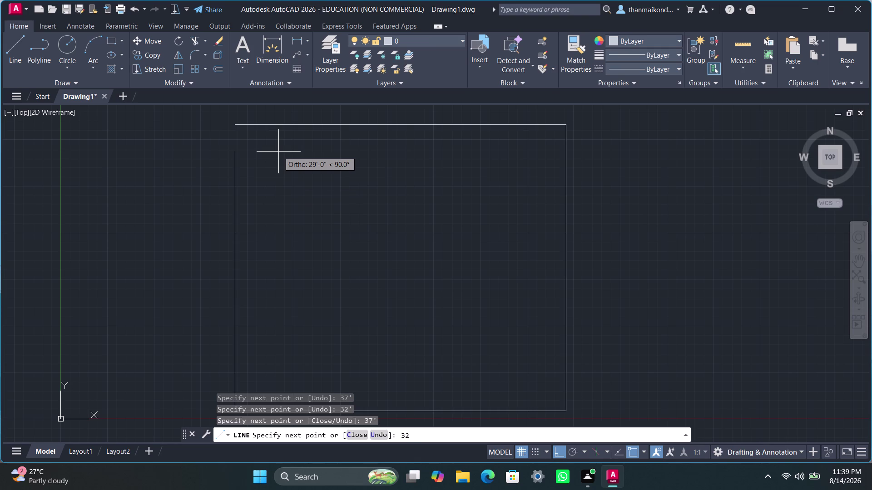
key(Return)
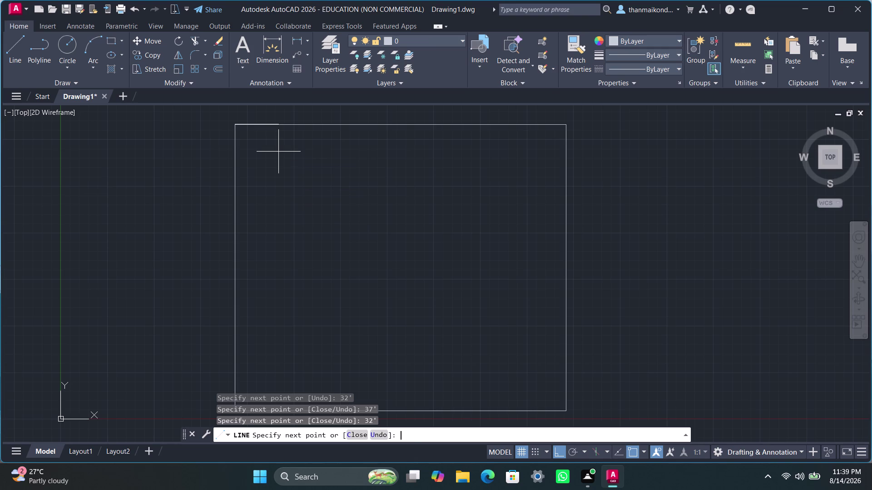
key(Escape)
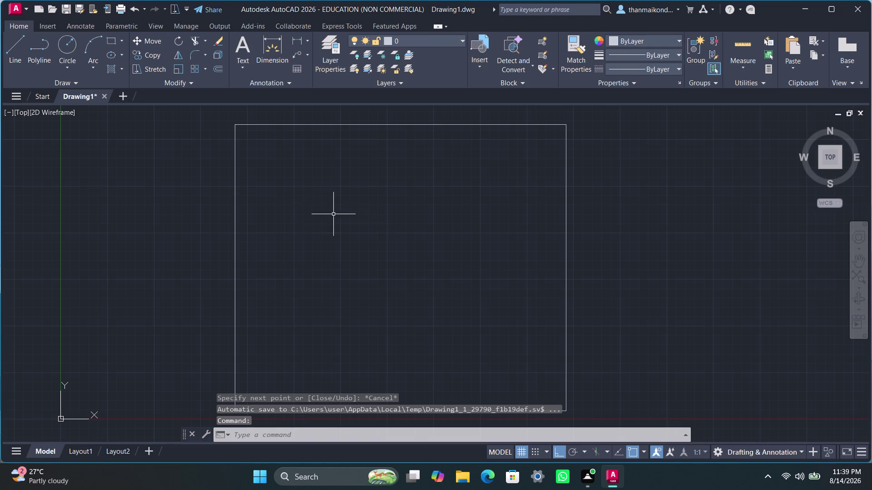
key(space)
key(space)
key(space)
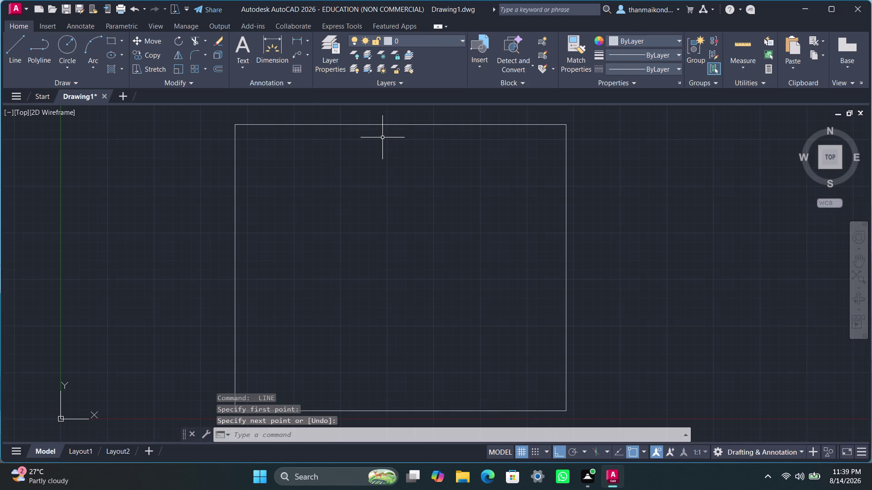
Offset the top and right outline edges 9 inches inward.
text(offset)
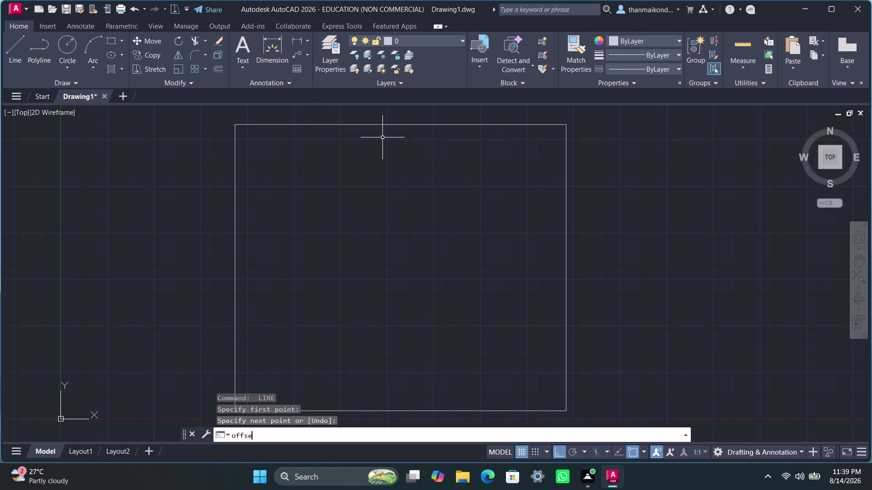
key(Return)
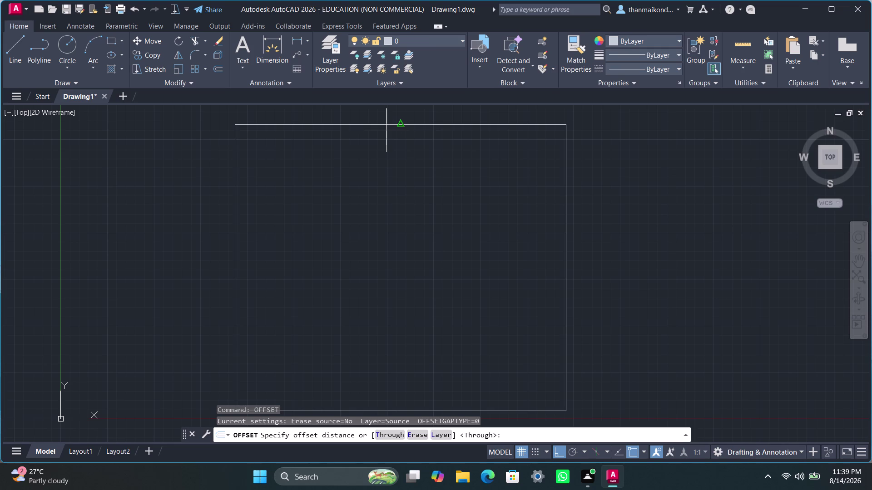
text(9)
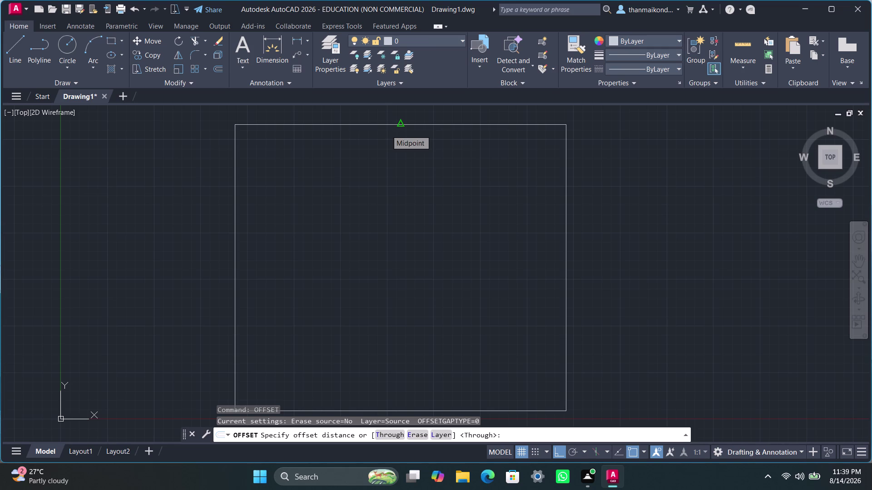
text(")
key(Return)
click(388, 124)
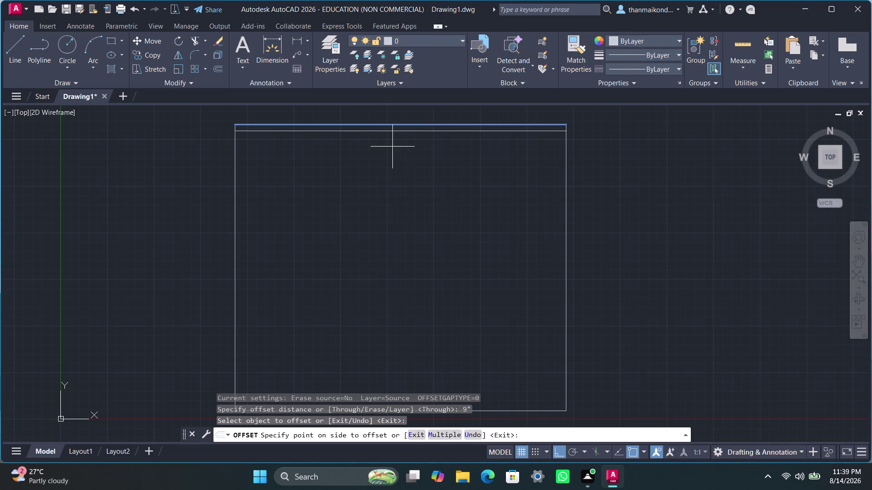
click(402, 156)
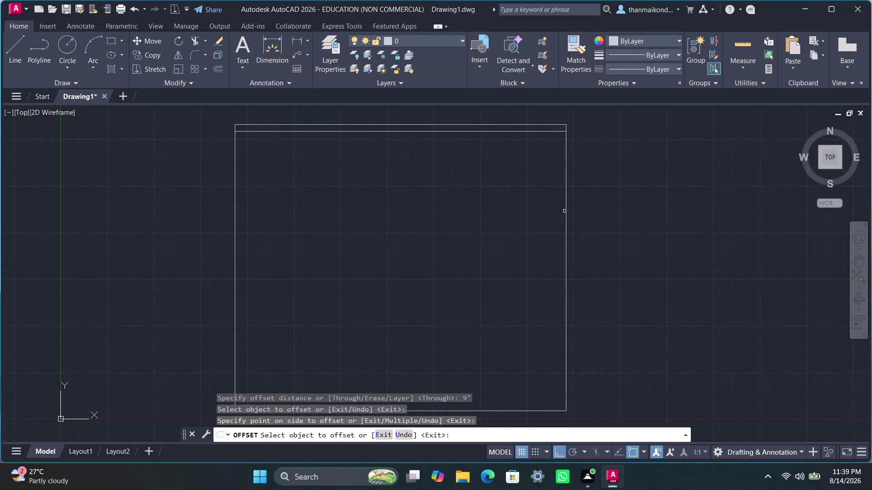
click(566, 211)
click(542, 213)
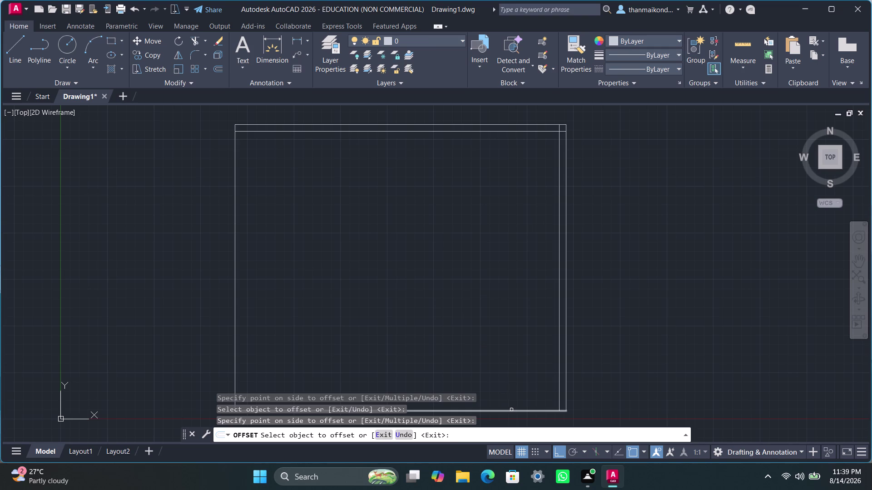
Offset the bottom and left outline edges 9 inches inward and end the offset.
click(512, 410)
click(506, 398)
click(236, 271)
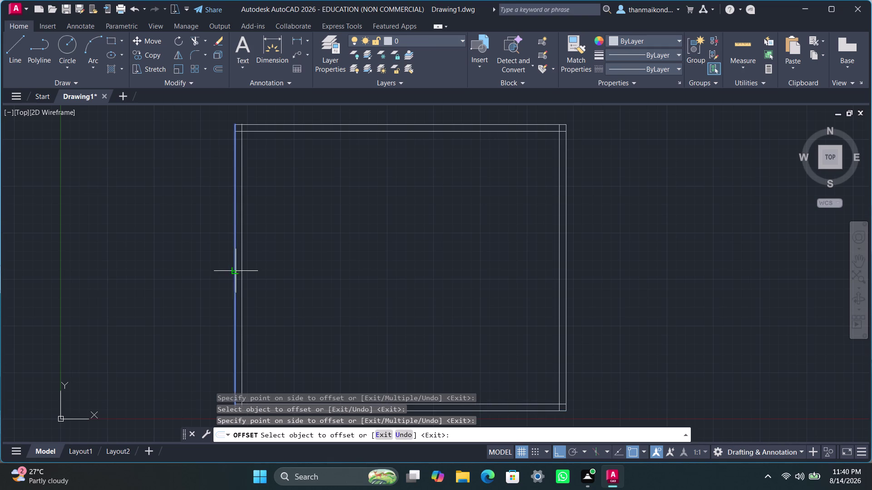
click(272, 270)
key(Escape)
key(Escape)
key(Escape)
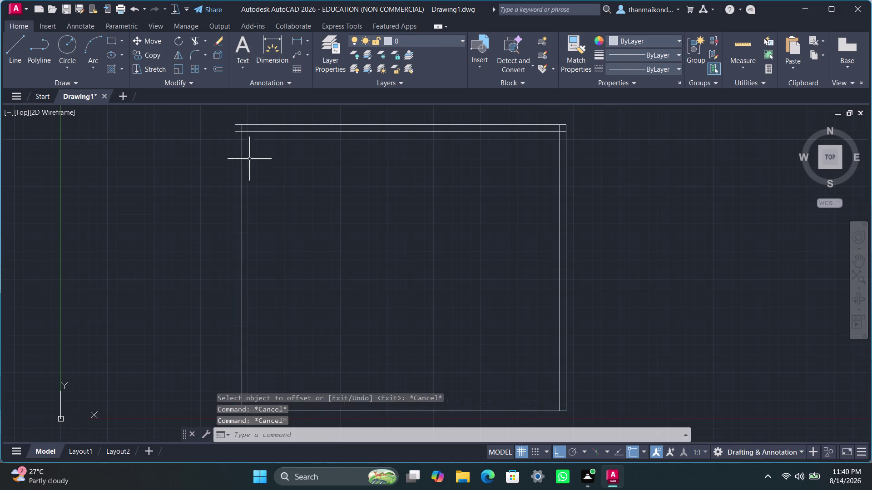
key(Escape)
scroll(up, 3)
Run TRIM and trim the overlapping wall line ends at the first corner.
scroll(up, 3)
scroll(down, 3)
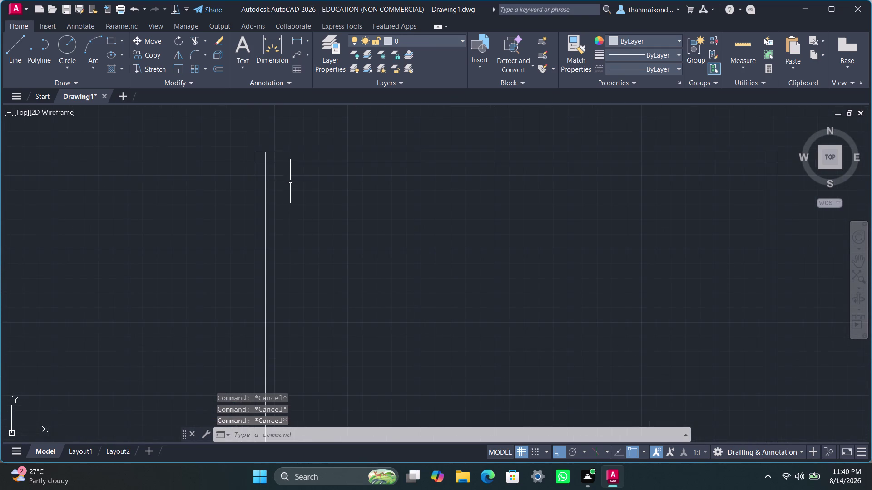
text(tr)
key(i)
key(m)
key(Return)
scroll(up, 3)
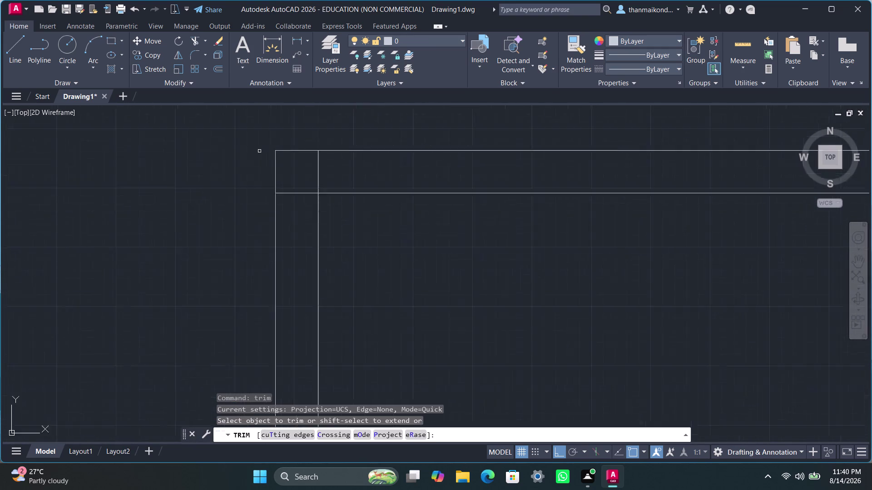
scroll(up, 3)
drag(385, 169, 312, 237)
scroll(down, 3)
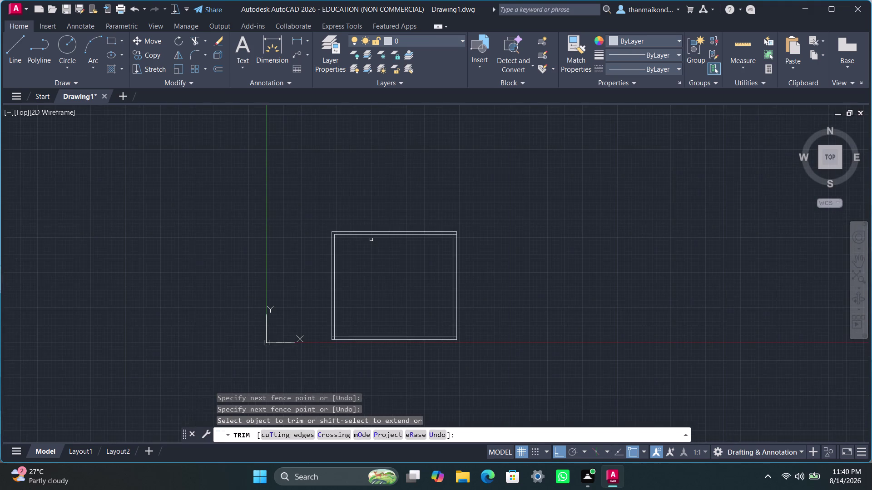
middle_drag(382, 242, 339, 203)
scroll(up, 3)
scroll(down, 3)
middle_drag(468, 191, 451, 219)
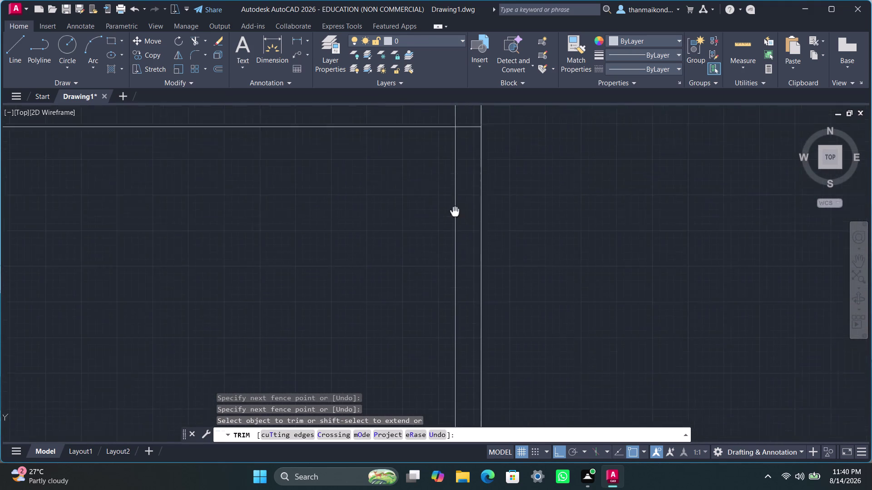
middle_drag(451, 219, 438, 239)
scroll(up, 3)
scroll(down, 3)
middle_drag(442, 202, 442, 237)
drag(414, 154, 452, 198)
scroll(down, 3)
middle_drag(391, 280, 400, 224)
scroll(up, 3)
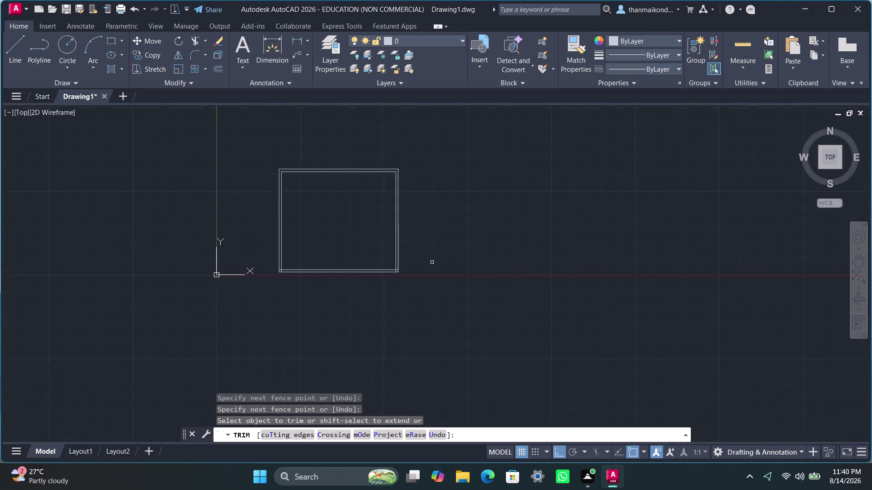
scroll(up, 3)
middle_drag(273, 286, 468, 277)
scroll(up, 3)
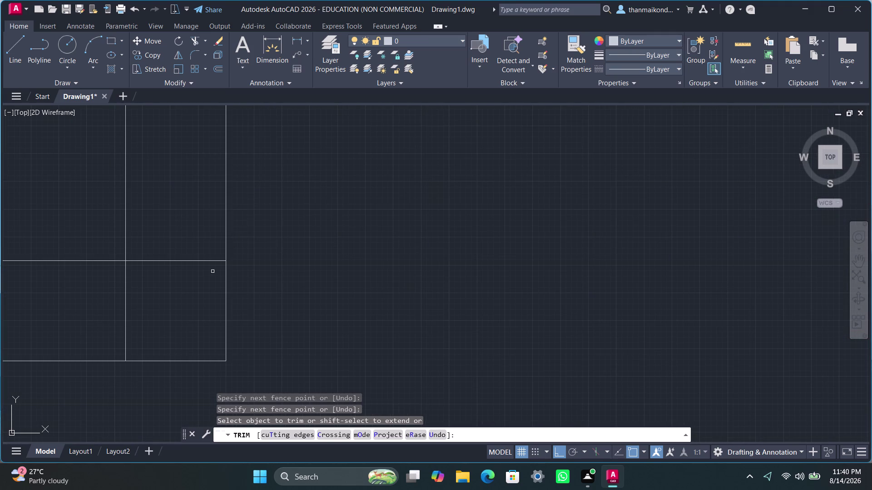
drag(198, 241, 94, 316)
scroll(down, 3)
middle_drag(126, 275, 271, 254)
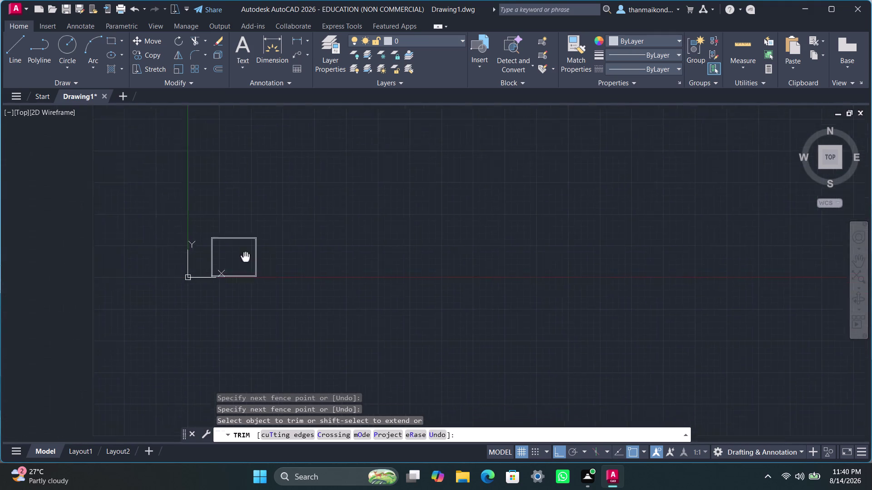
middle_drag(272, 254, 338, 242)
scroll(up, 3)
scroll(up, 3)
middle_drag(306, 230, 311, 238)
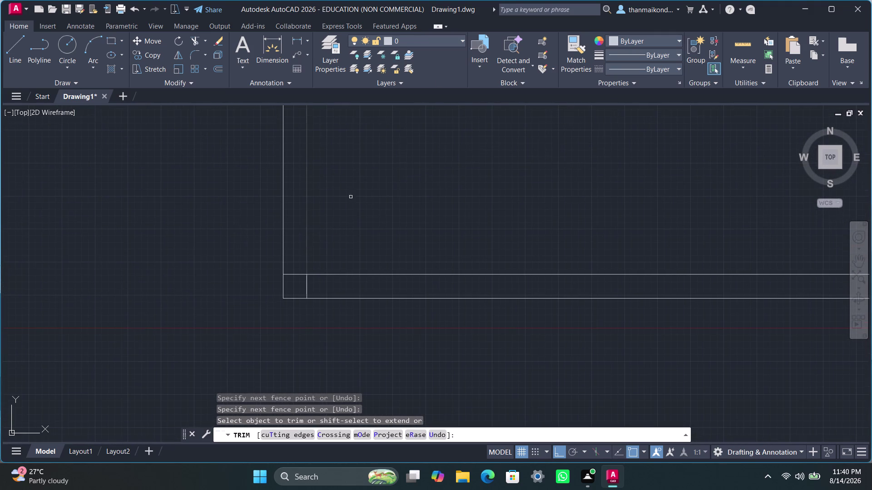
scroll(up, 3)
drag(301, 303, 377, 358)
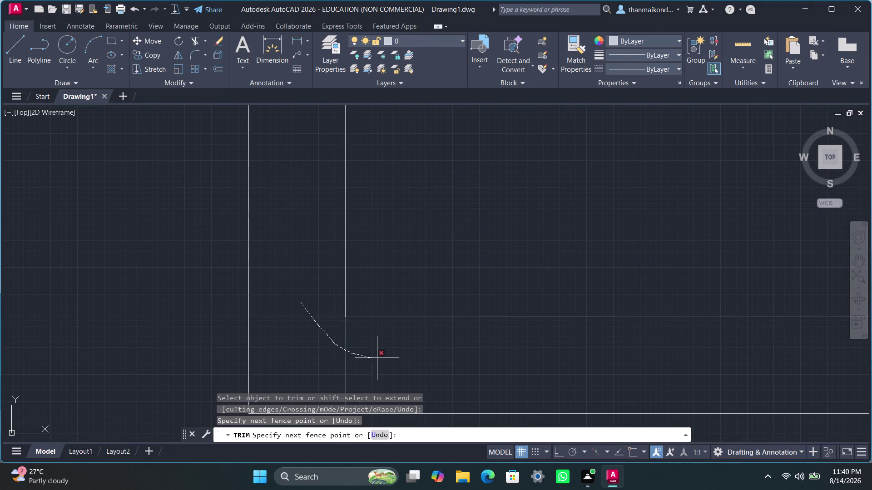
drag(376, 358, 375, 358)
Undo that trim, then trim overshooting line ends at the top-left and bottom-left corners.
scroll(down, 3)
scroll(down, 3)
scroll(up, 3)
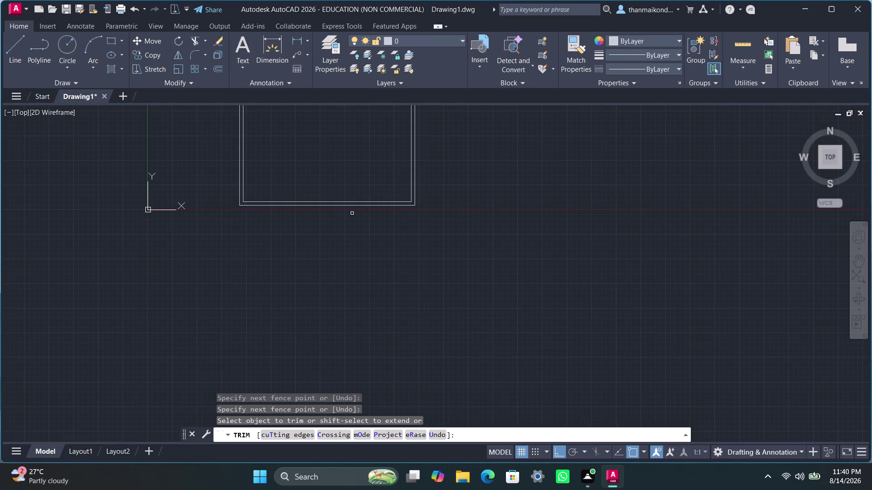
middle_drag(353, 215, 355, 263)
key(ctrl+z)
scroll(down, 3)
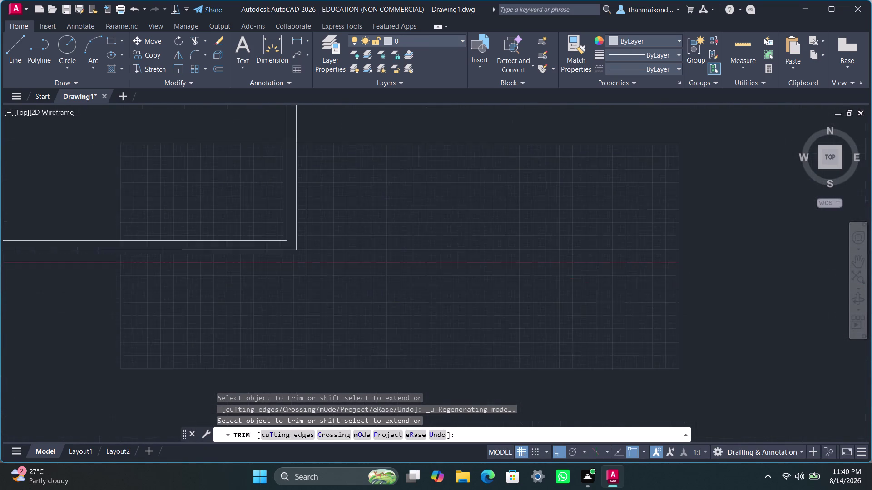
scroll(down, 3)
middle_drag(389, 235, 468, 262)
scroll(up, 3)
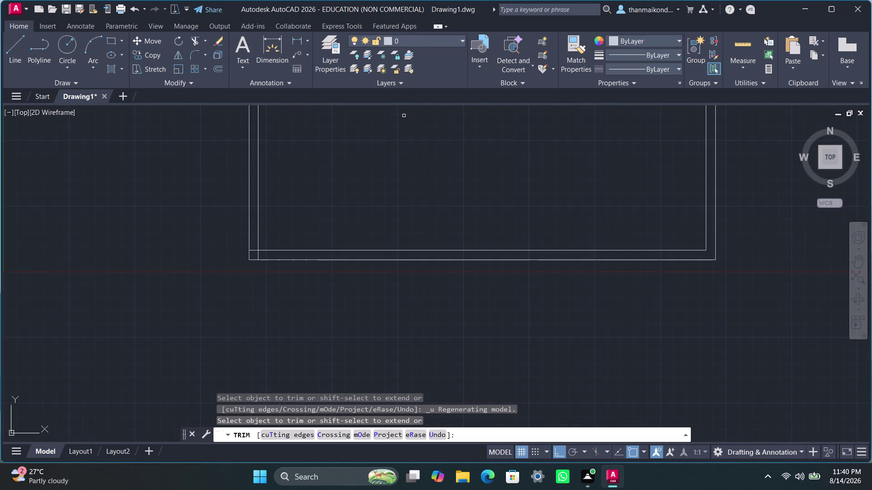
scroll(up, 3)
drag(238, 191, 276, 235)
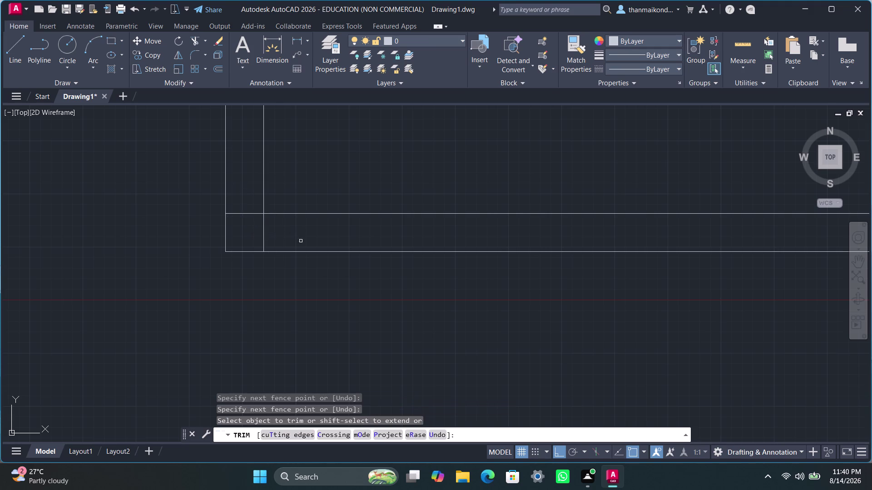
scroll(down, 3)
scroll(up, 3)
drag(348, 190, 377, 188)
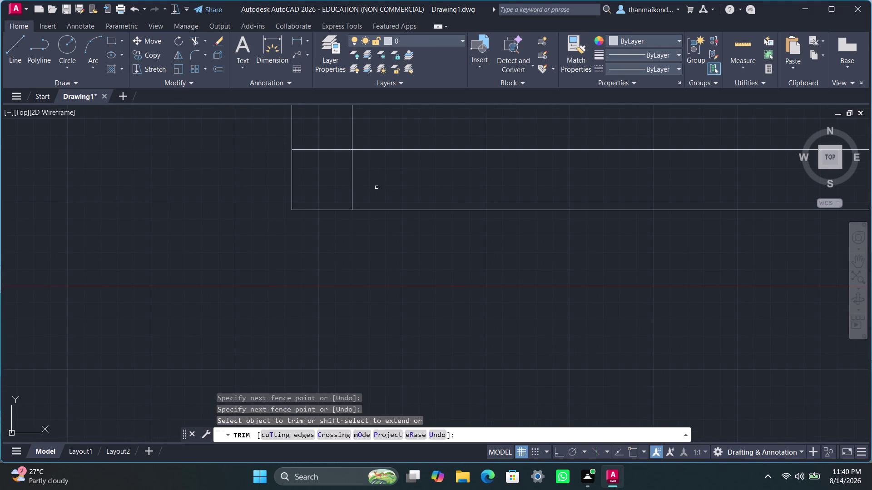
drag(319, 138, 370, 182)
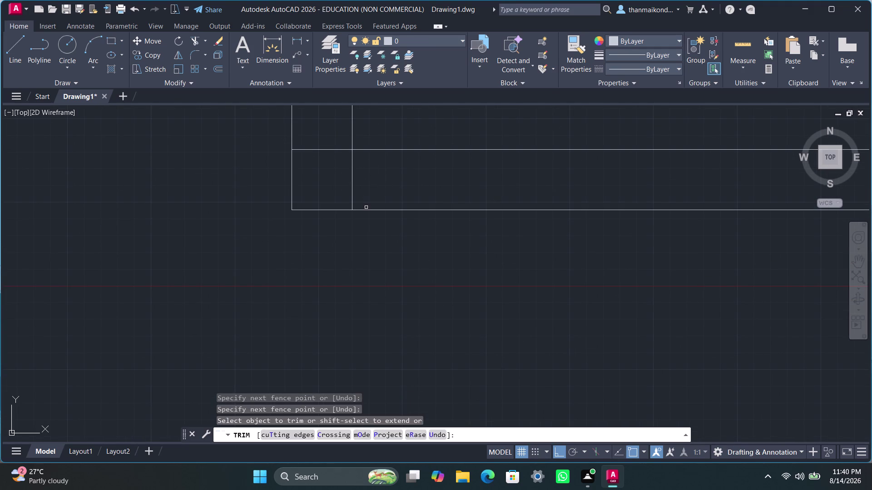
middle_drag(366, 207, 344, 287)
scroll(up, 3)
drag(328, 225, 359, 240)
scroll(down, 3)
Cancel the running trim command.
key(Escape)
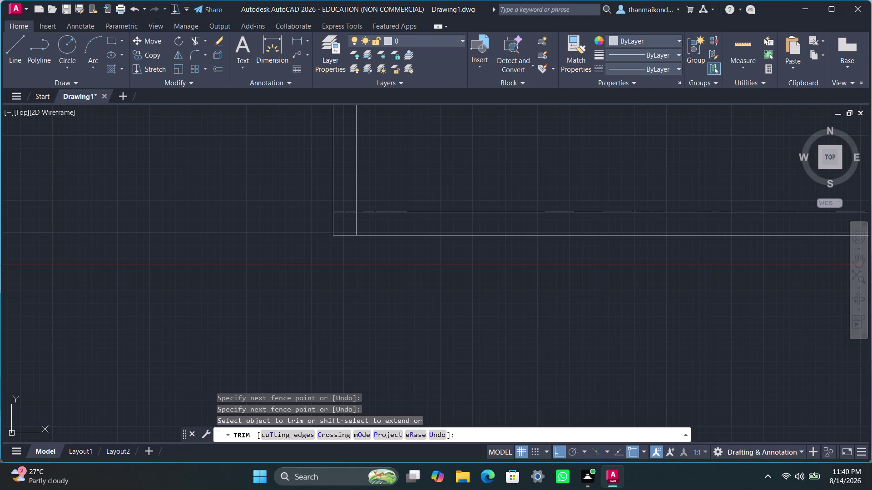
key(Escape)
key(Escape)
key(Escape)
key(Escape)
key(Escape)
Restart TRIM, trim the extra corner lines, then cancel the trim.
text(tr)
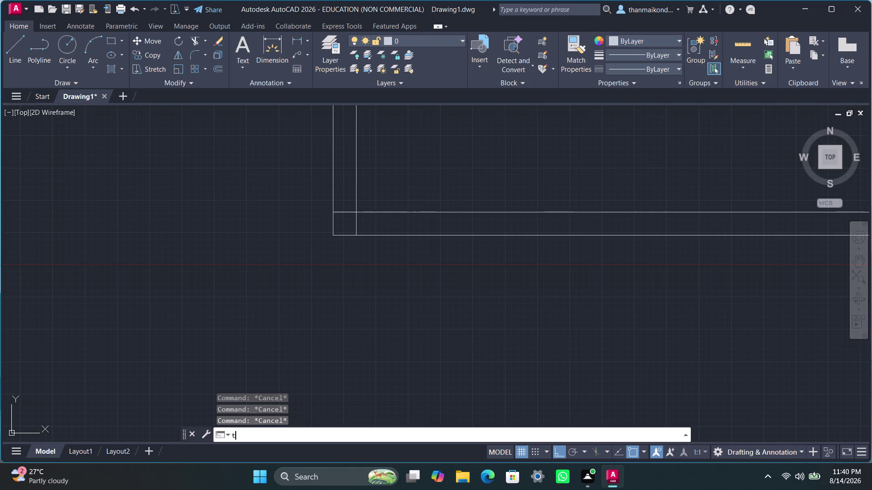
text(im)
key(Return)
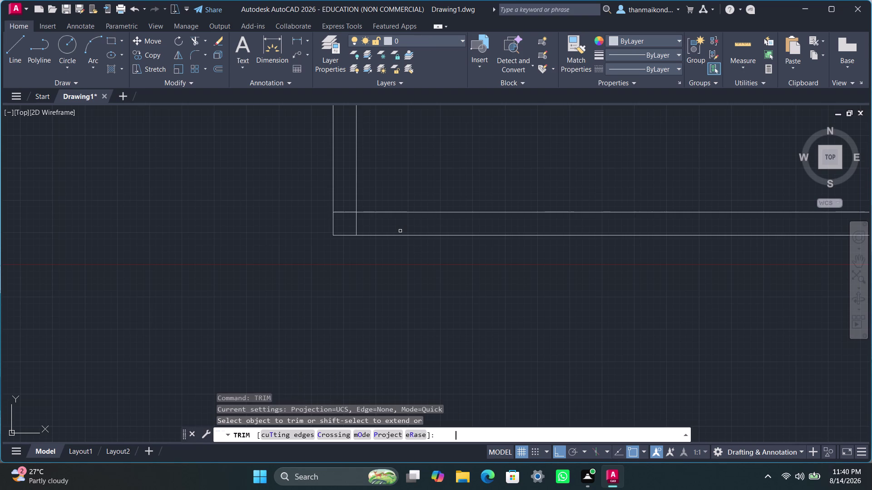
scroll(up, 3)
drag(326, 225, 357, 235)
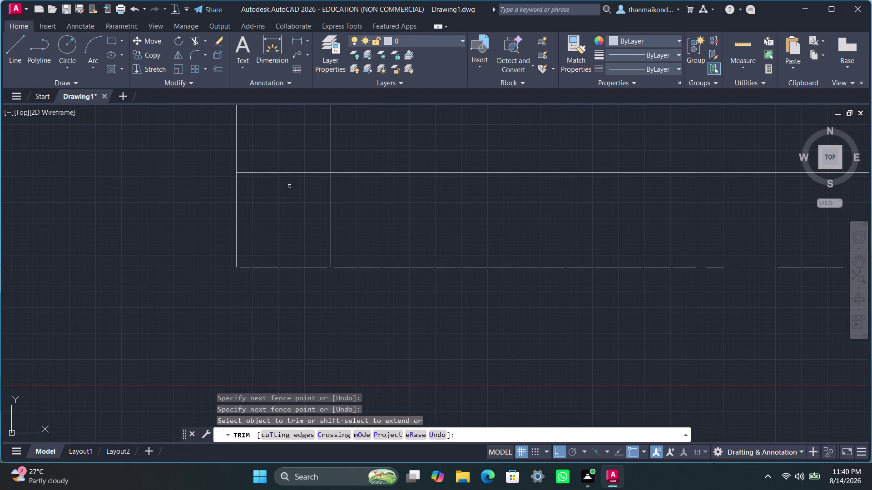
drag(276, 145, 368, 219)
scroll(down, 3)
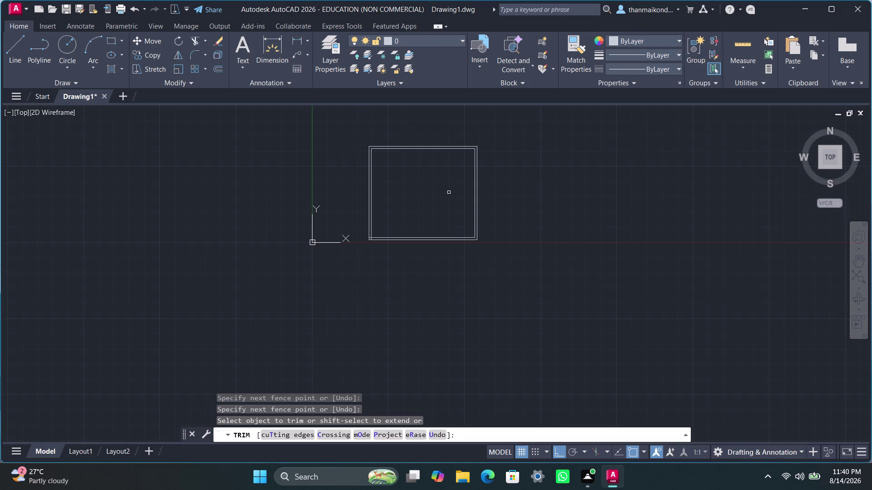
key(Escape)
key(Escape)
key(Escape)
key(space)
click(523, 180)
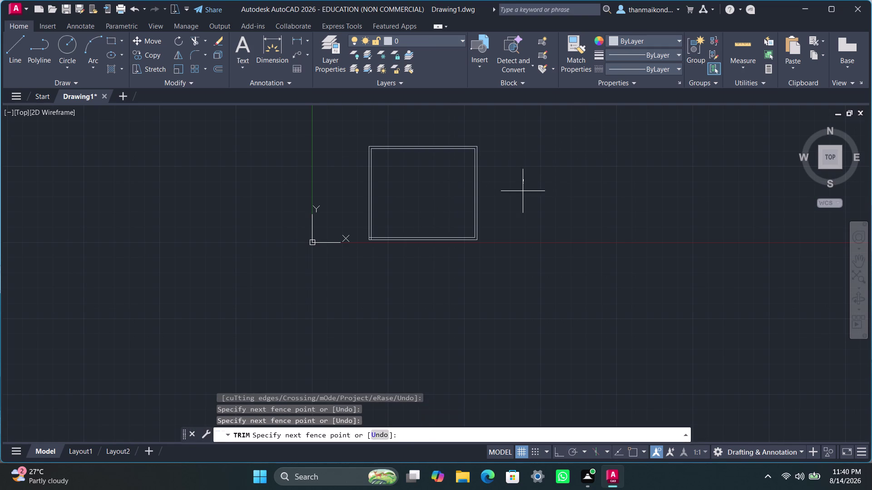
key(Escape)
key(Escape)
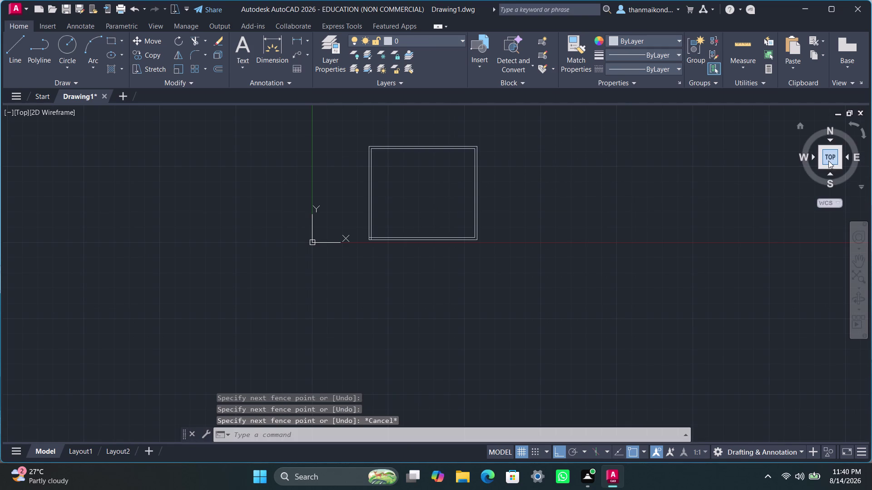
Return to plan view and trim the inner wall line at the bottom-left corner.
click(834, 162)
scroll(up, 3)
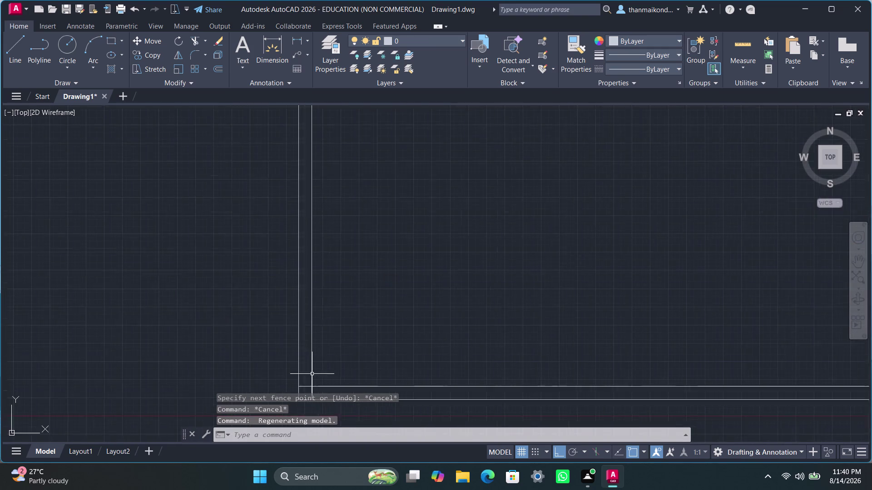
scroll(up, 3)
scroll(down, 3)
middle_drag(351, 345, 356, 315)
scroll(up, 3)
scroll(up, 3)
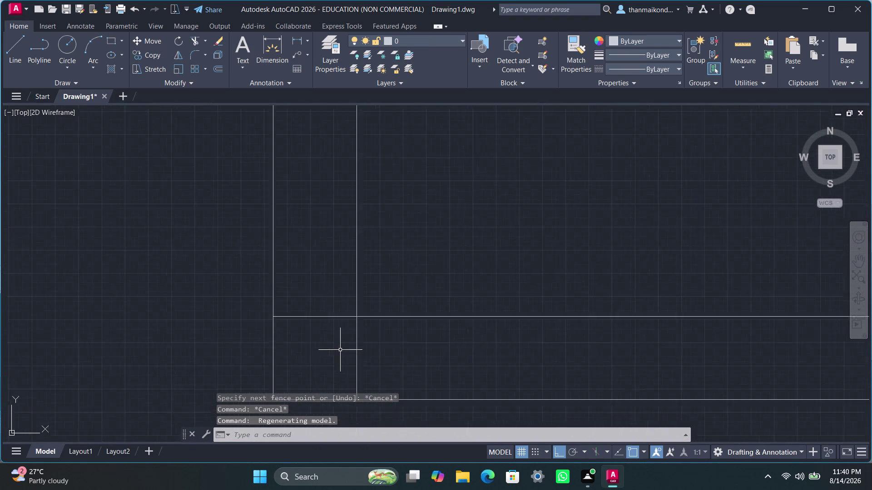
text(trim)
key(Return)
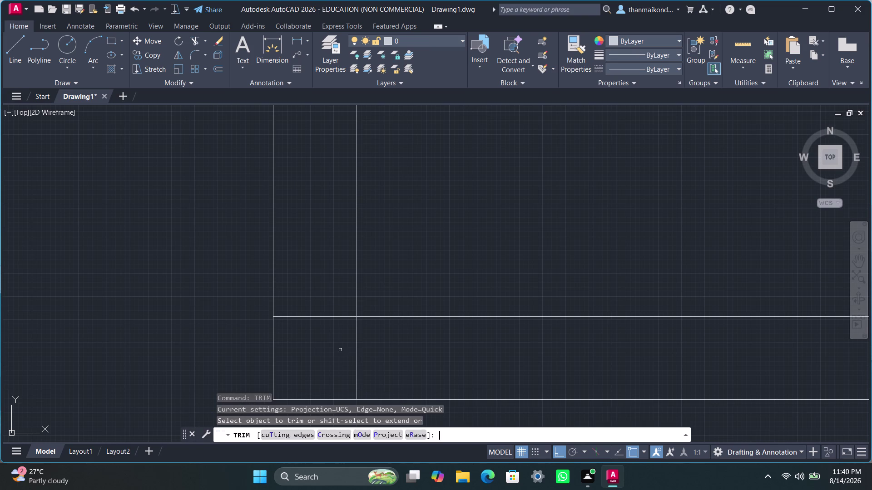
drag(319, 306, 376, 346)
scroll(down, 3)
scroll(down, 3)
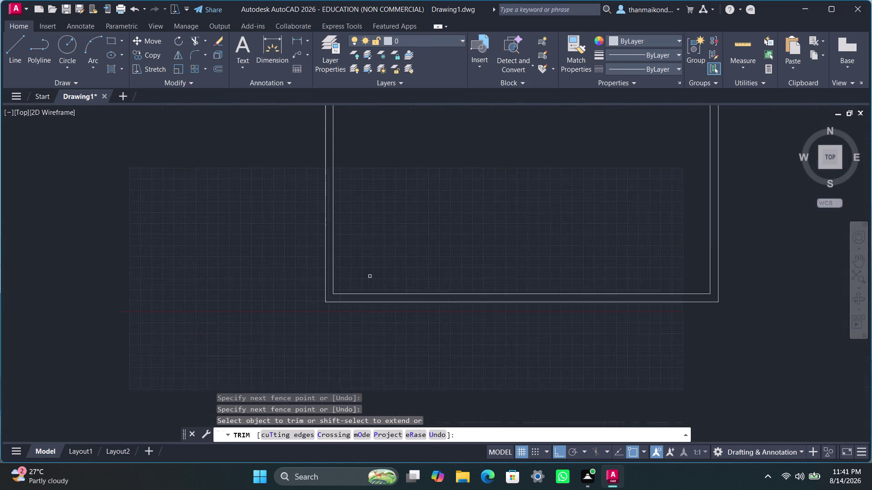
middle_drag(447, 221, 426, 283)
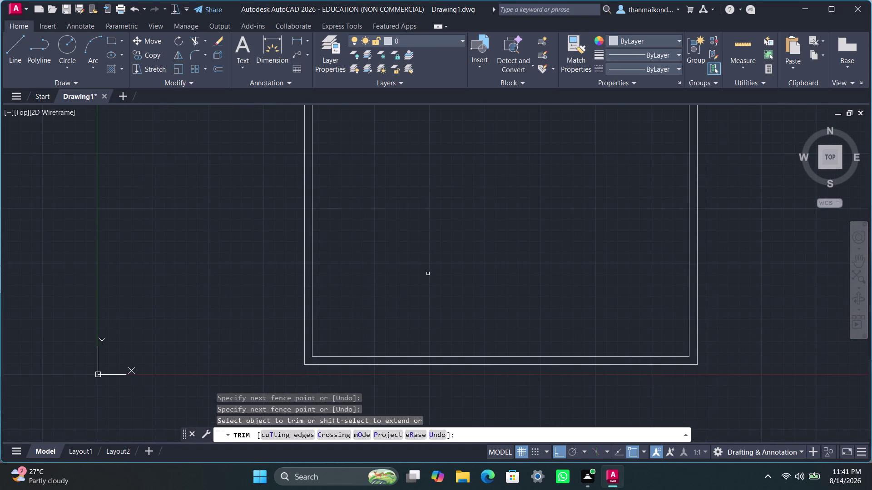
key(Escape)
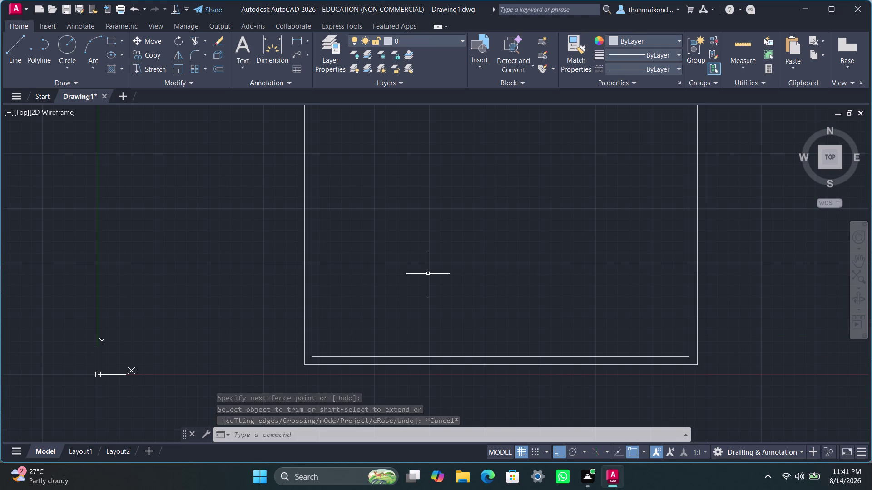
Offset the left inner wall line 10 ft to the right as the first grid line.
text(o)
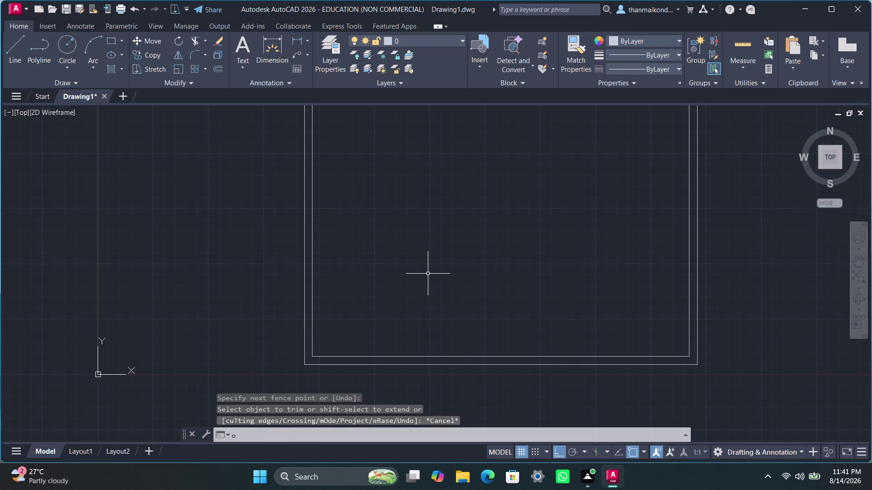
text(ffset)
key(Return)
scroll(down, 3)
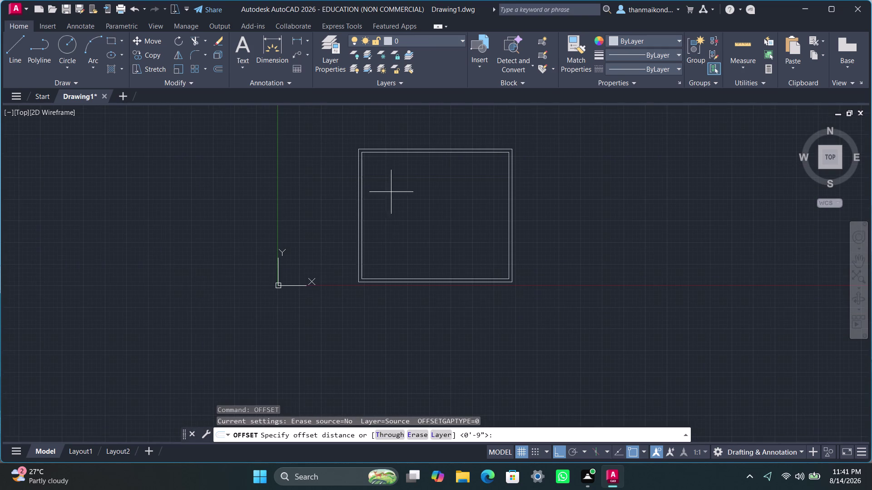
middle_drag(392, 187, 388, 213)
text(1)
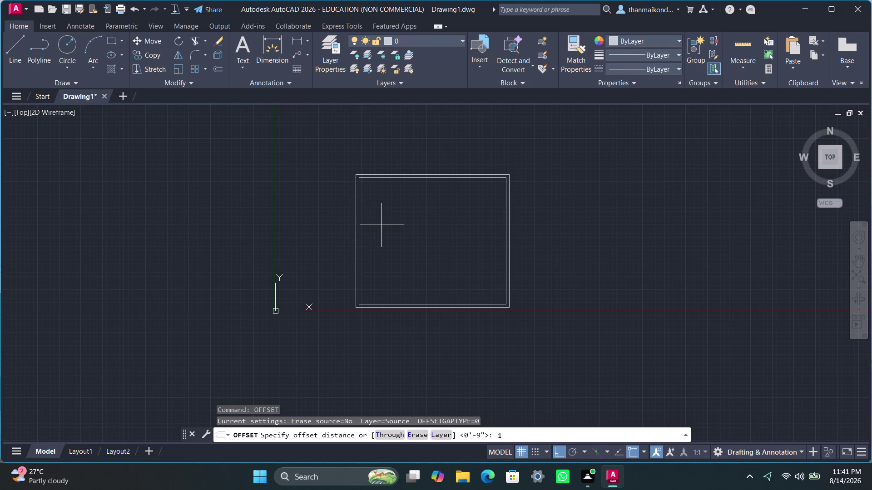
text(0)
key(apostrophe)
key(Return)
scroll(up, 3)
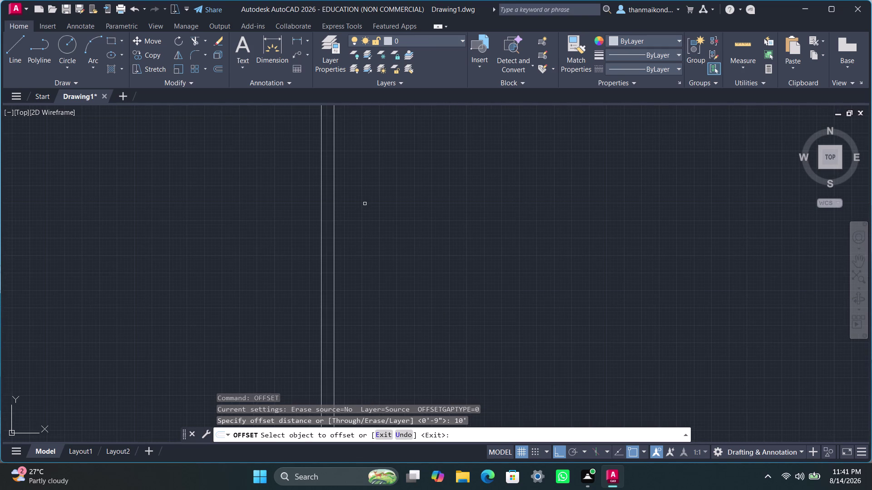
click(336, 200)
click(413, 203)
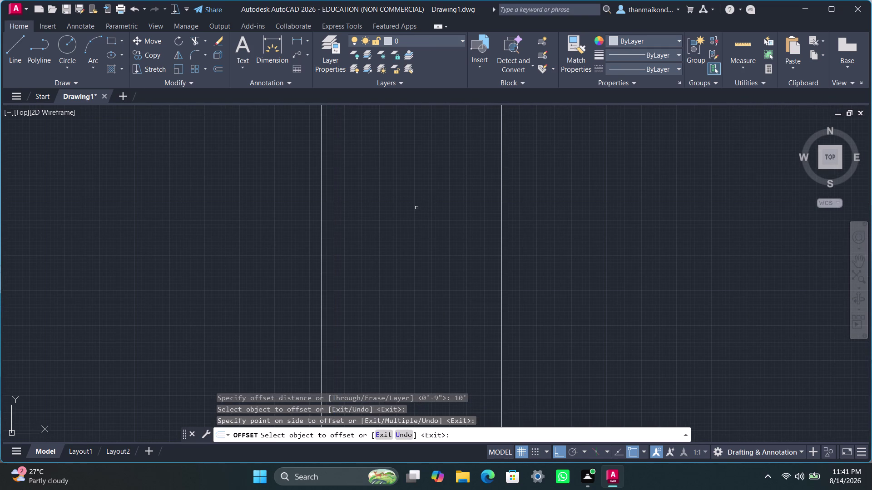
Offset the new grid line another 10 ft right, then start another offset.
scroll(down, 3)
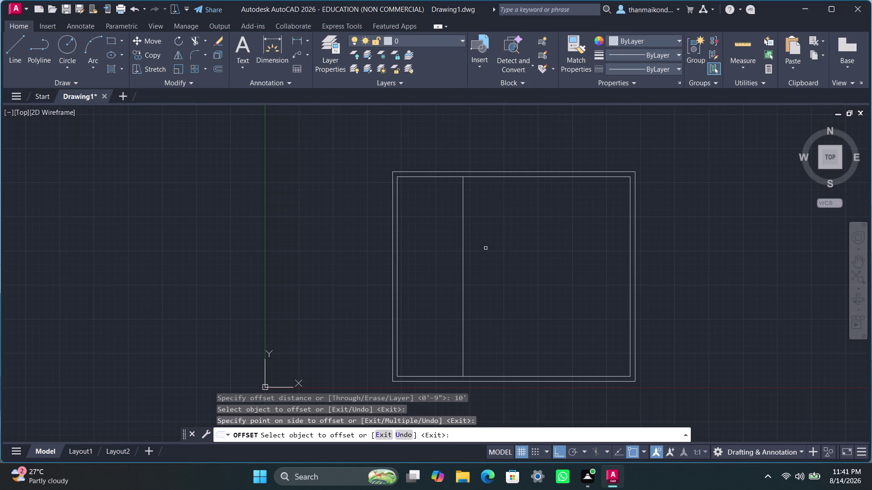
click(465, 318)
click(496, 316)
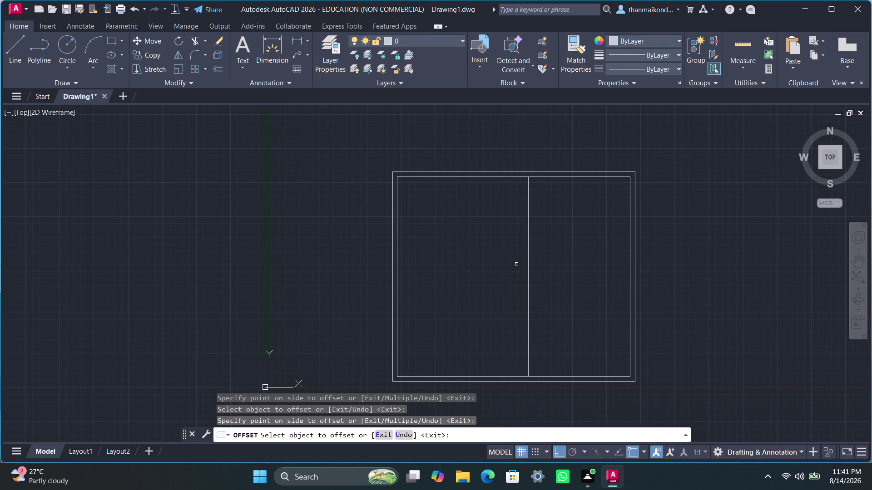
key(space)
text(o)
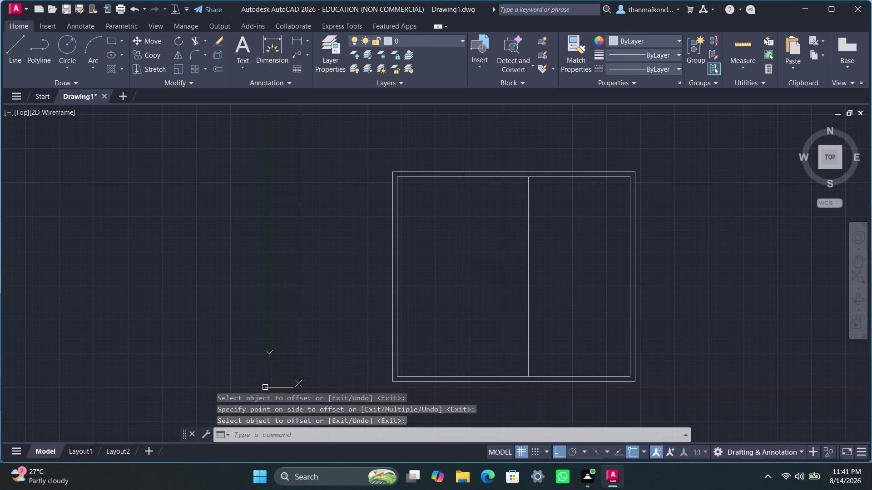
text(ff)
key(Return)
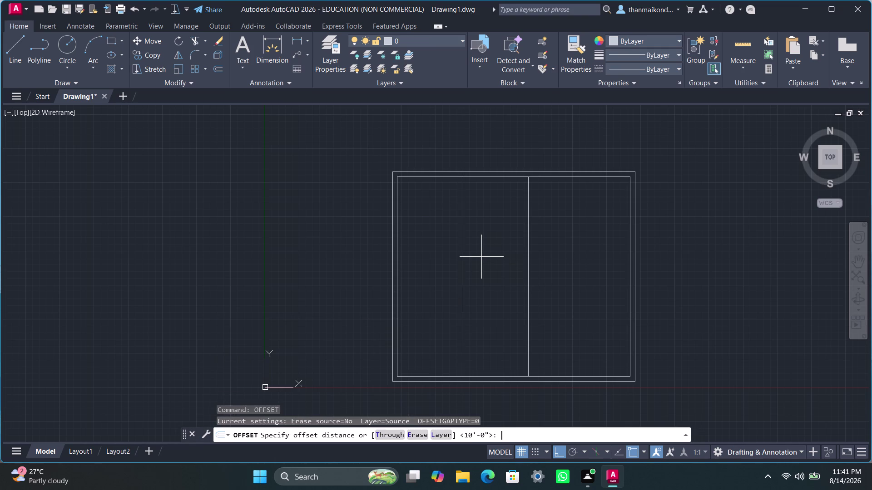